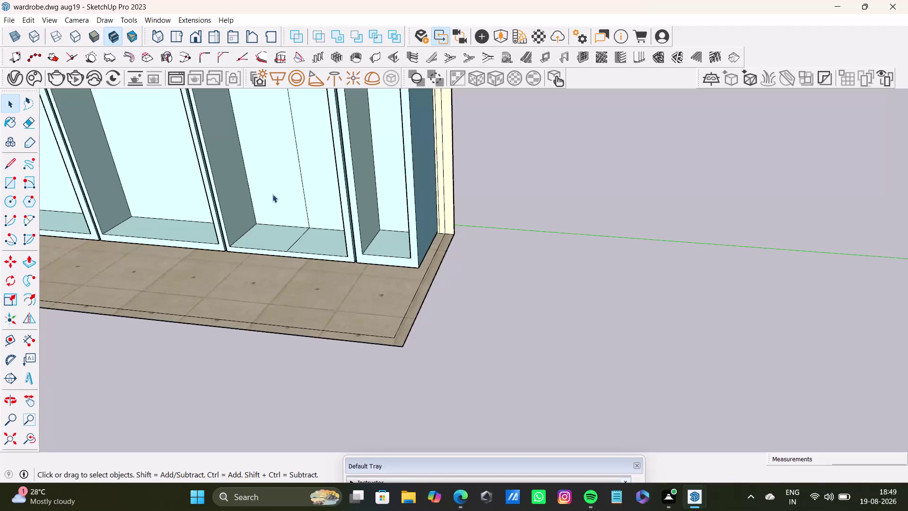
Select and delete the stray vertical edges on the middle compartment's back wall.
click(310, 214)
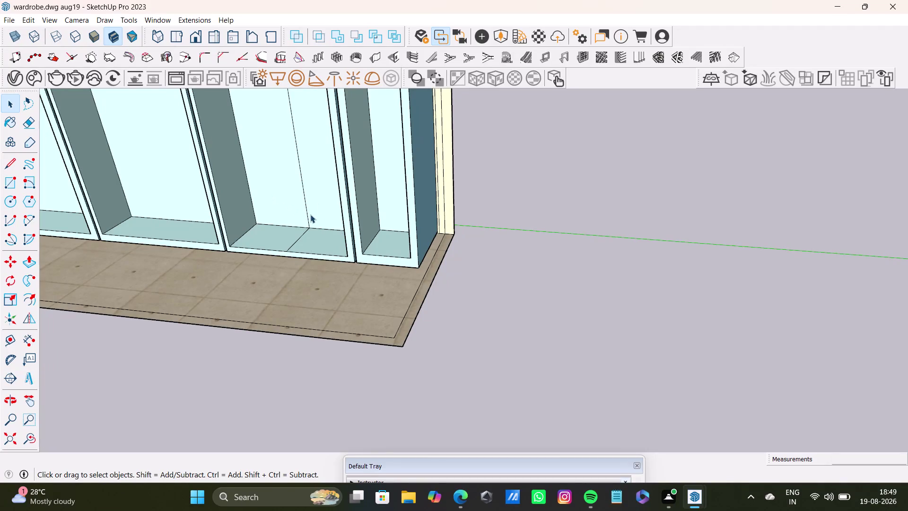
click(308, 217)
click(308, 223)
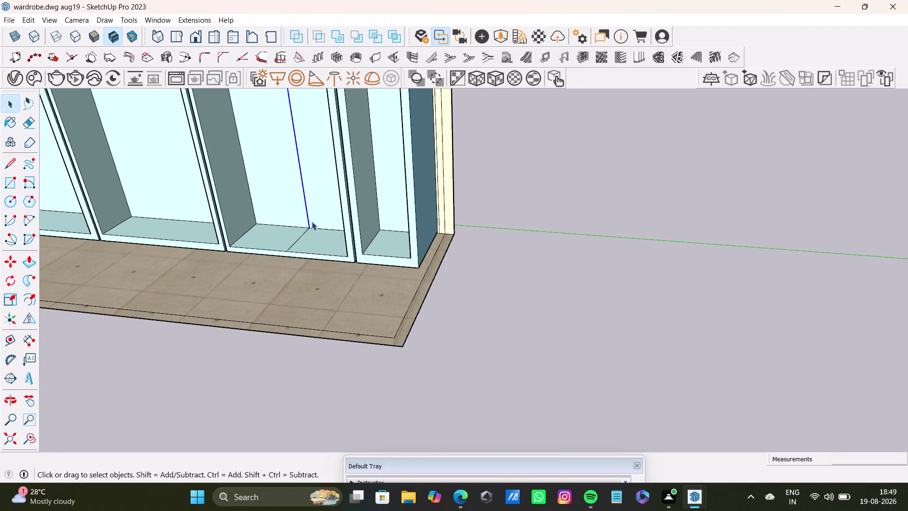
key(Delete)
click(294, 244)
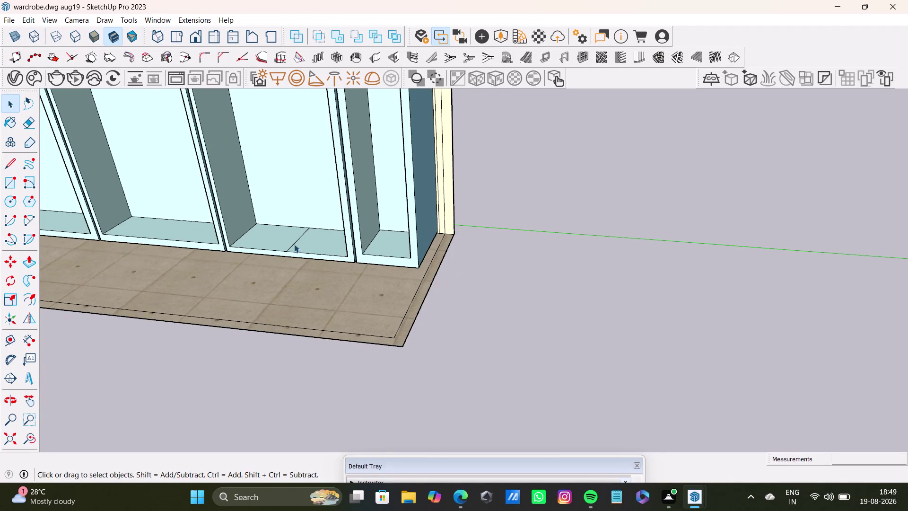
key(Delete)
Orbit up toward the upper compartment's top panels.
scroll(down, 3)
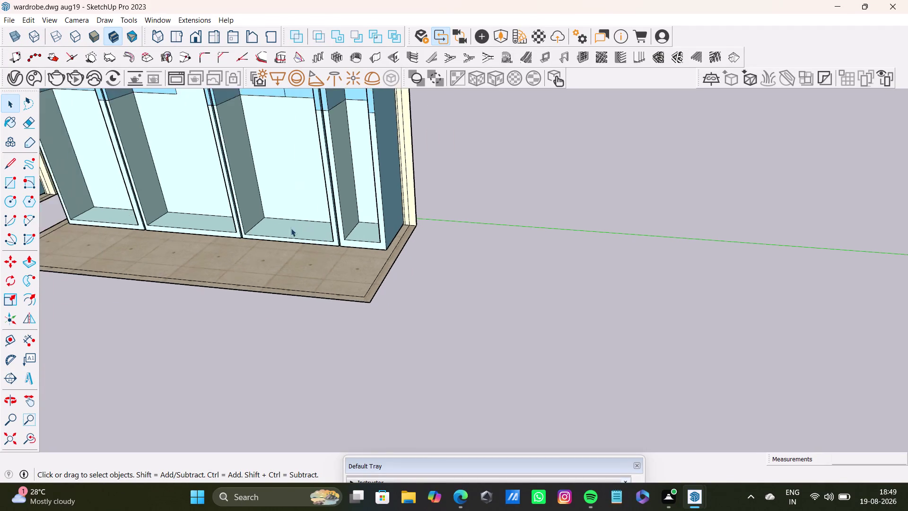
scroll(down, 3)
scroll(up, 3)
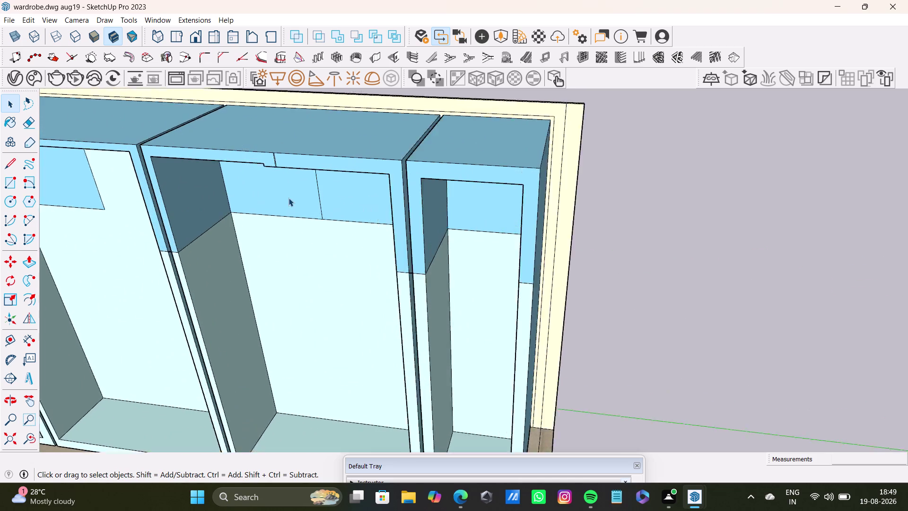
scroll(up, 3)
middle_drag(291, 199, 299, 51)
middle_drag(315, 130, 367, 96)
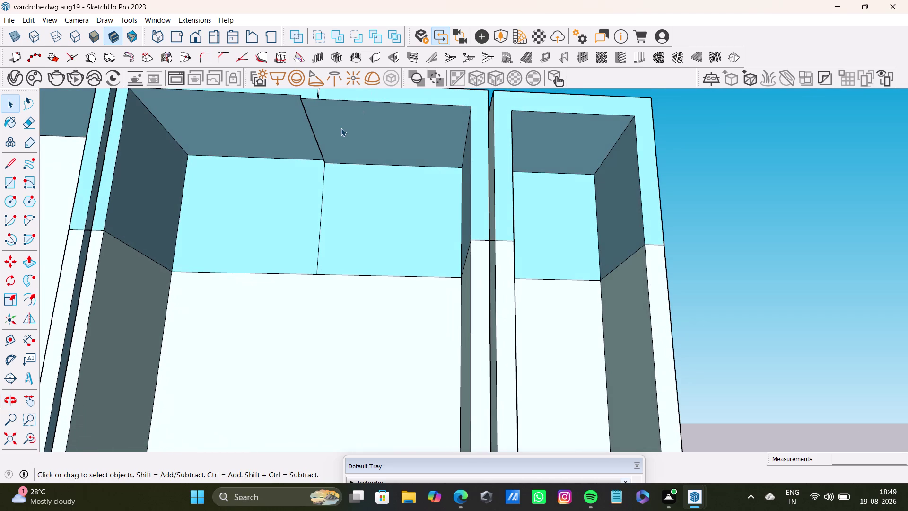
Start pulling the upper compartment's top panel face, then cancel back to selecting.
key(space)
key(c)
key(BackSpace)
key(p)
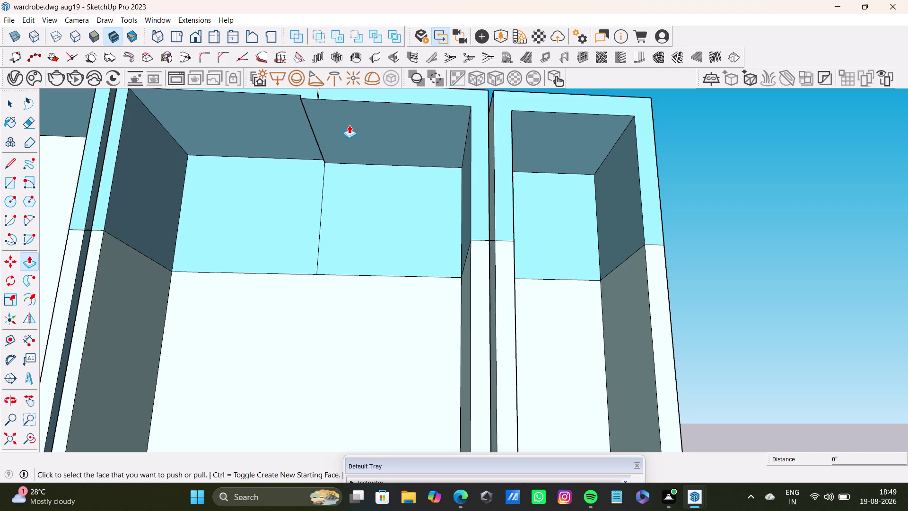
drag(349, 125, 290, 111)
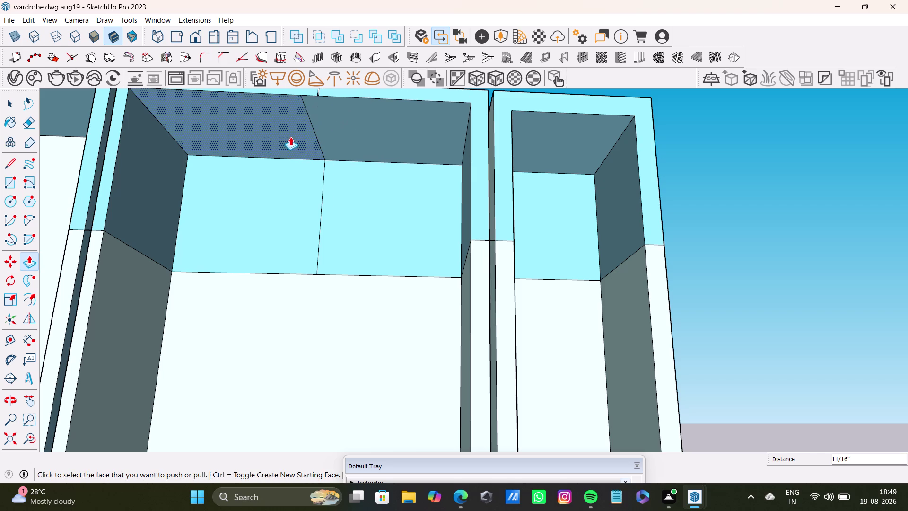
key(space)
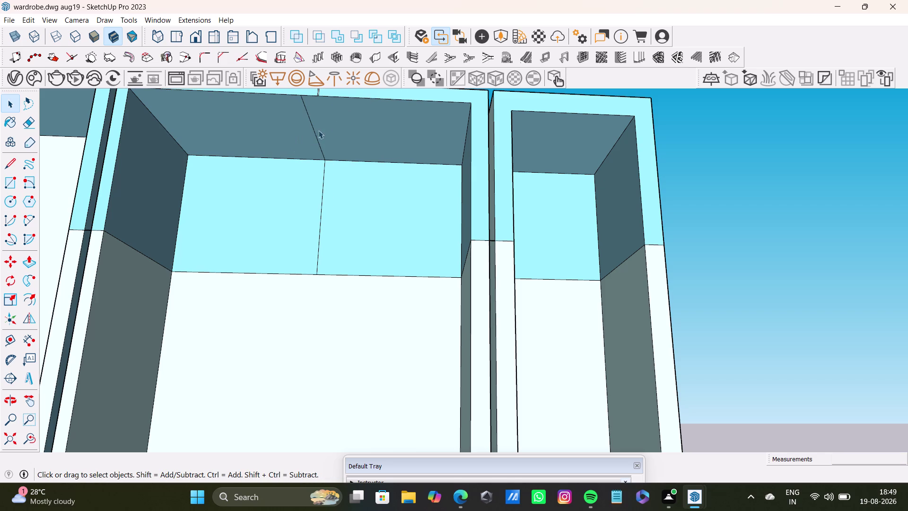
Delete the seam edges splitting the top panel and the back panel.
click(320, 145)
key(Delete)
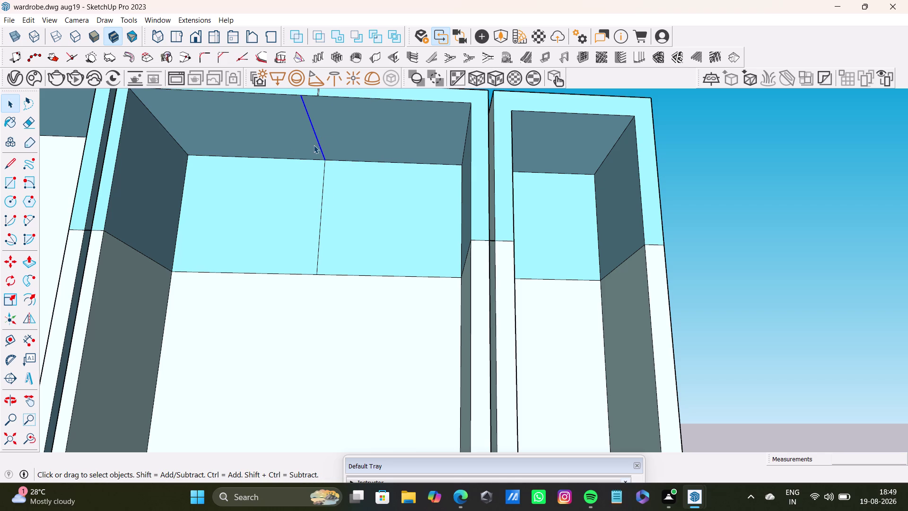
click(320, 254)
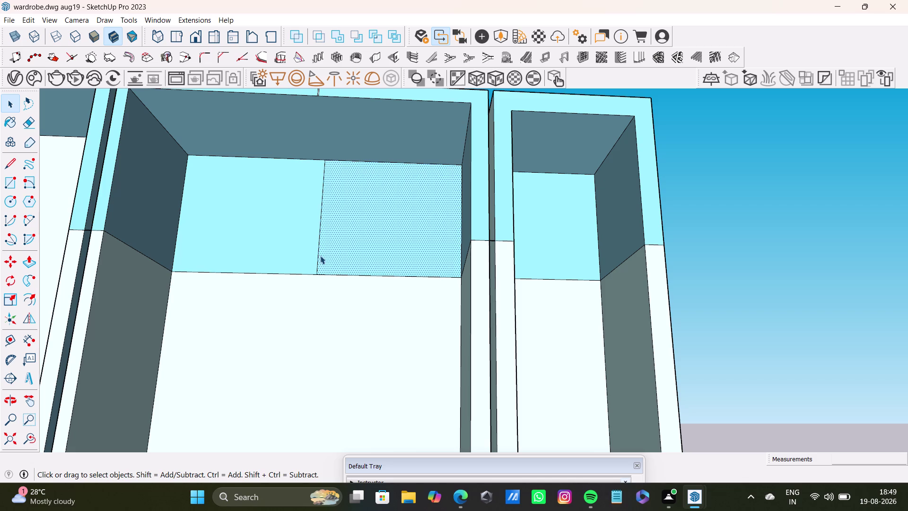
click(319, 257)
key(Delete)
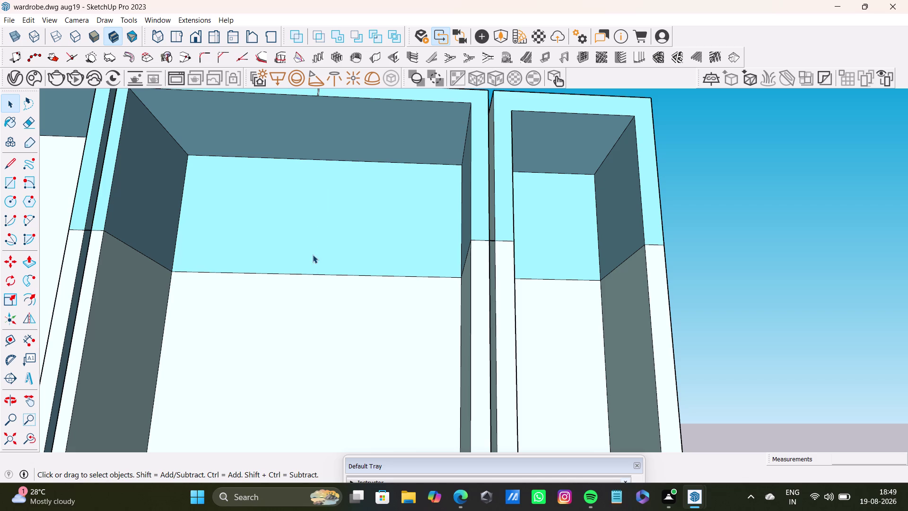
scroll(down, 3)
scroll(up, 3)
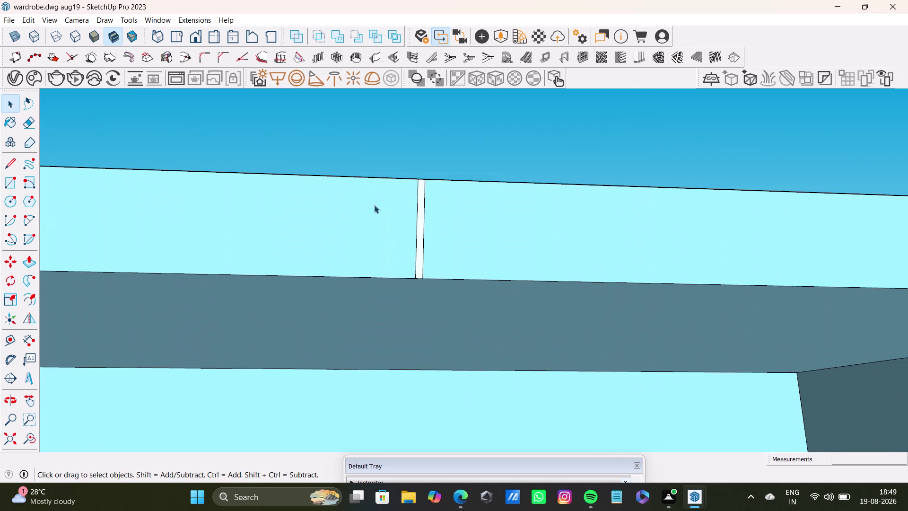
Delete the faces around the narrow gap, then undo that deletion.
drag(382, 172, 512, 314)
key(Delete)
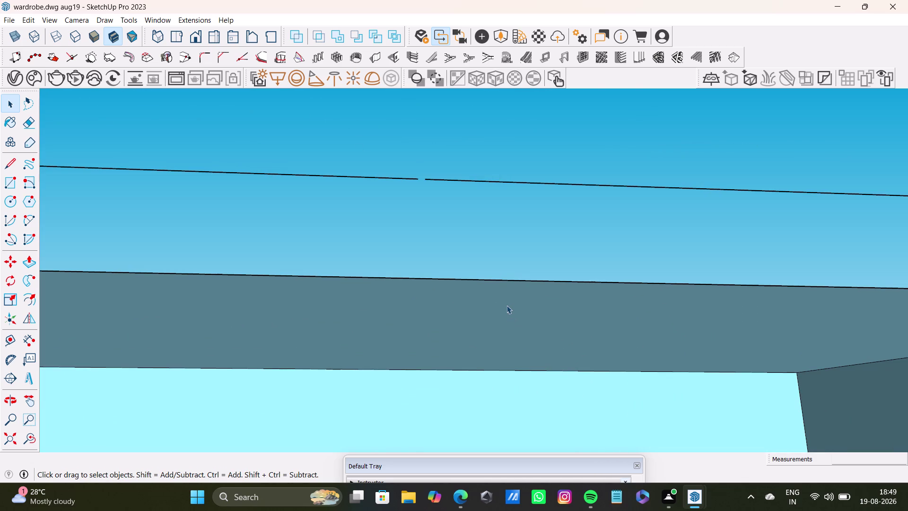
key(ctrl+z)
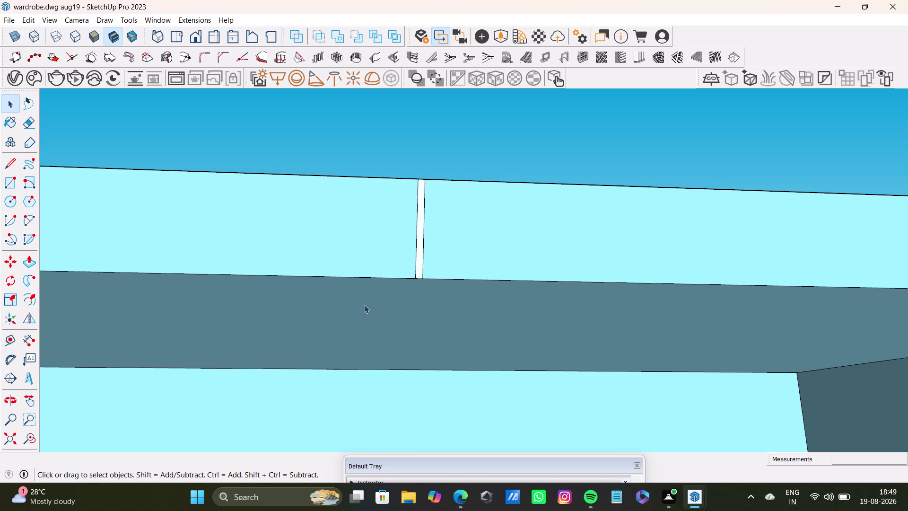
scroll(up, 3)
Delete the face beside the gap and the leftover seam line, leaving one face.
click(411, 251)
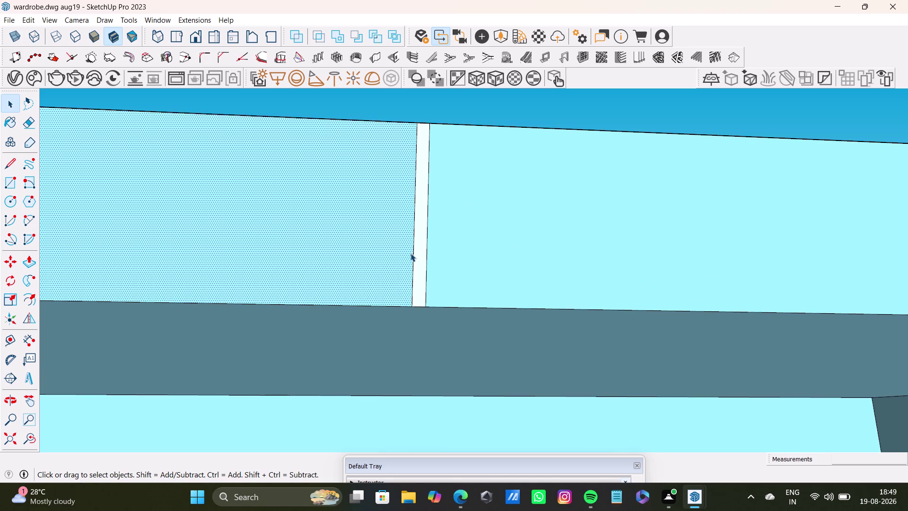
click(411, 255)
click(415, 262)
key(Delete)
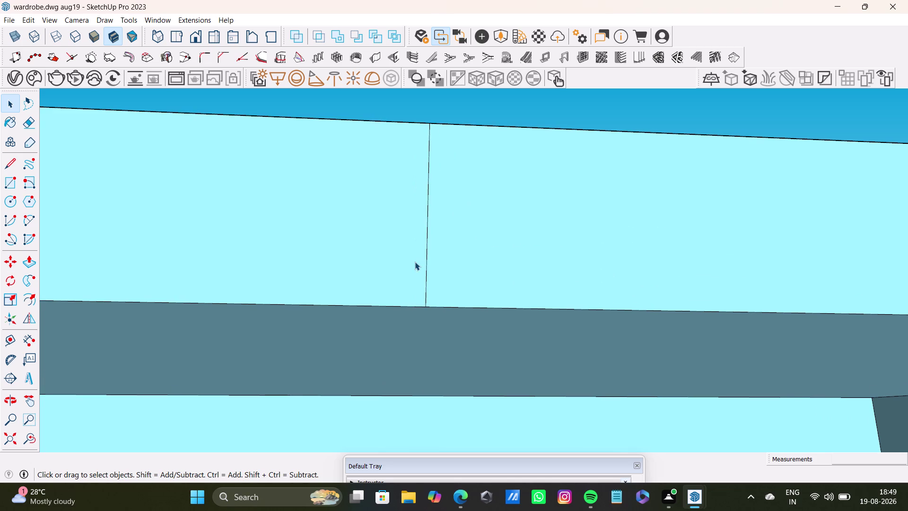
click(426, 292)
key(Delete)
scroll(down, 3)
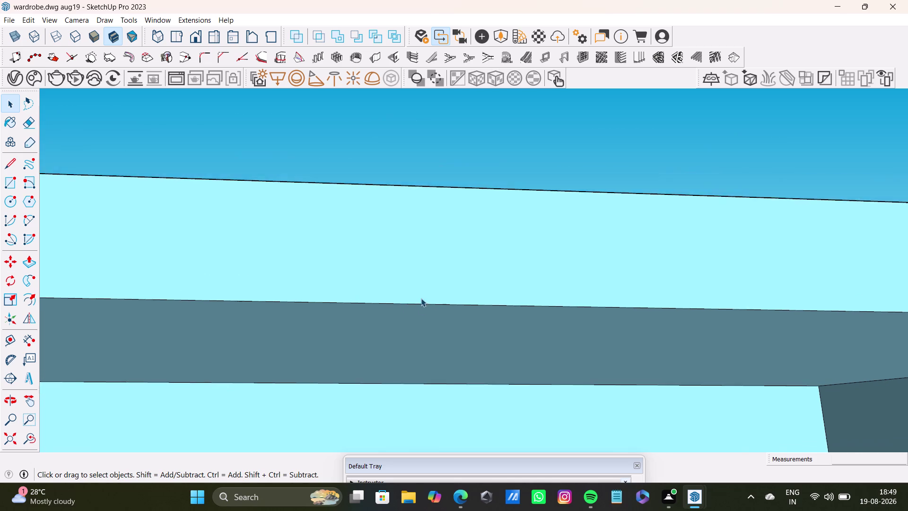
scroll(down, 3)
middle_drag(454, 316, 436, 425)
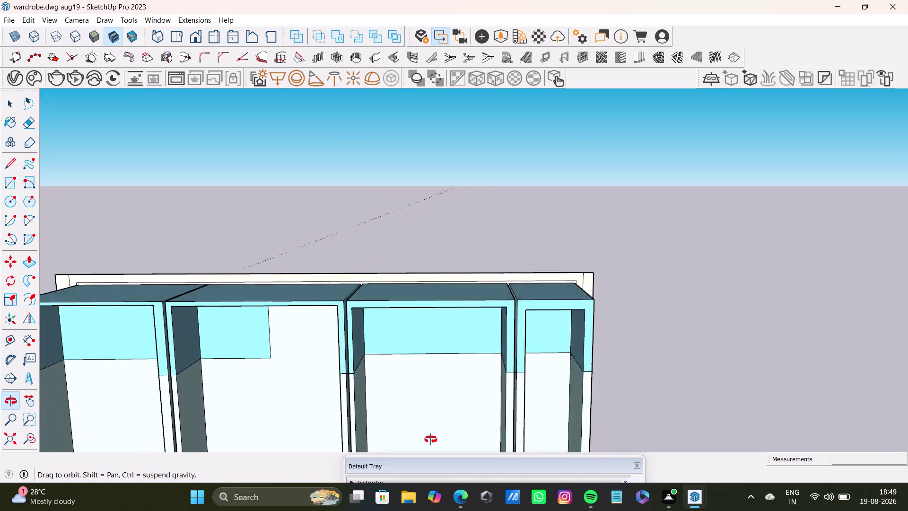
middle_drag(436, 426, 424, 443)
scroll(up, 3)
scroll(up, 3)
scroll(down, 3)
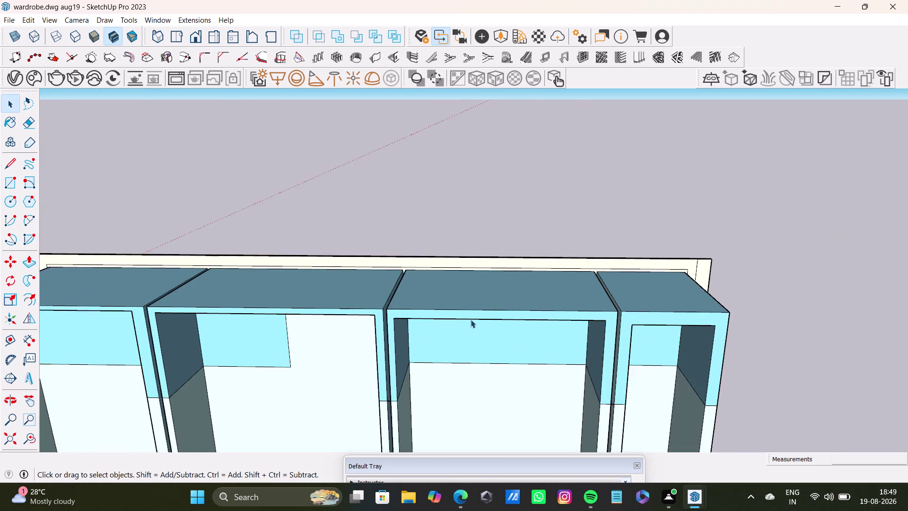
scroll(down, 3)
scroll(up, 3)
middle_drag(449, 358, 308, 303)
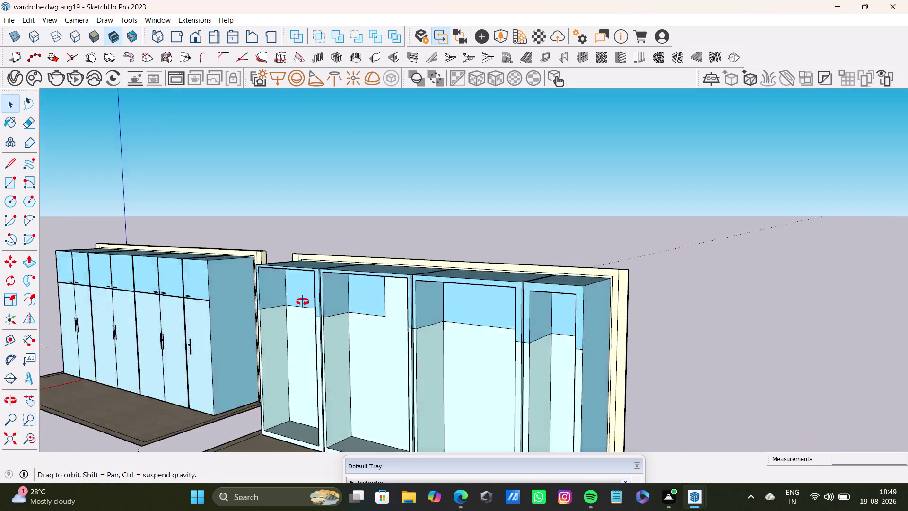
middle_drag(308, 303, 541, 314)
scroll(up, 3)
middle_drag(523, 307, 342, 273)
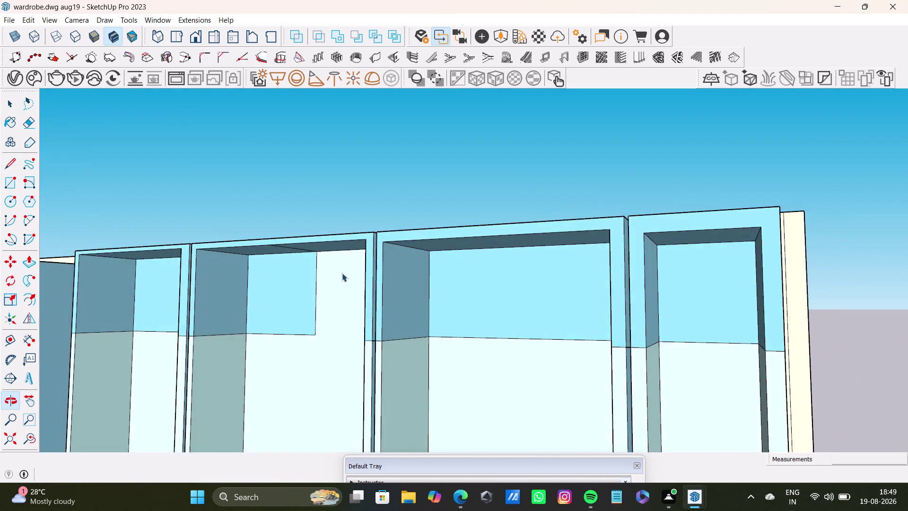
scroll(up, 3)
scroll(down, 3)
middle_drag(351, 321, 461, 332)
scroll(up, 3)
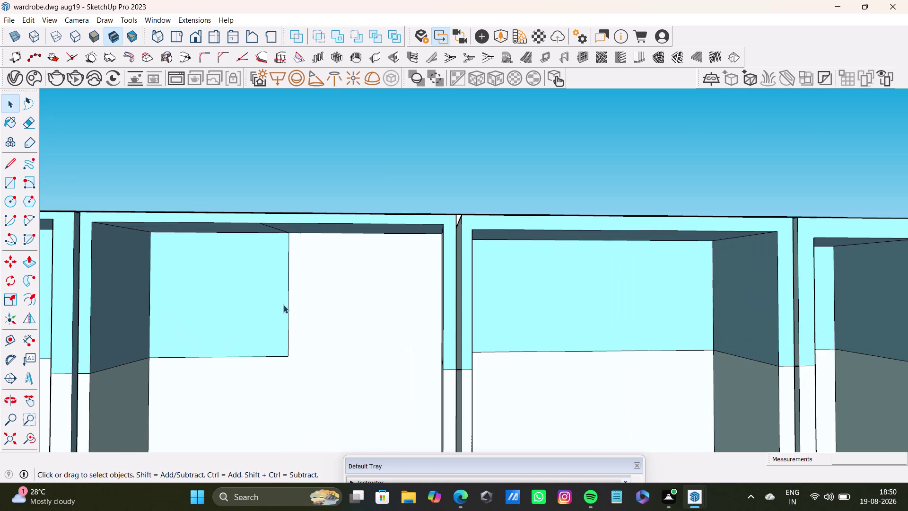
click(290, 310)
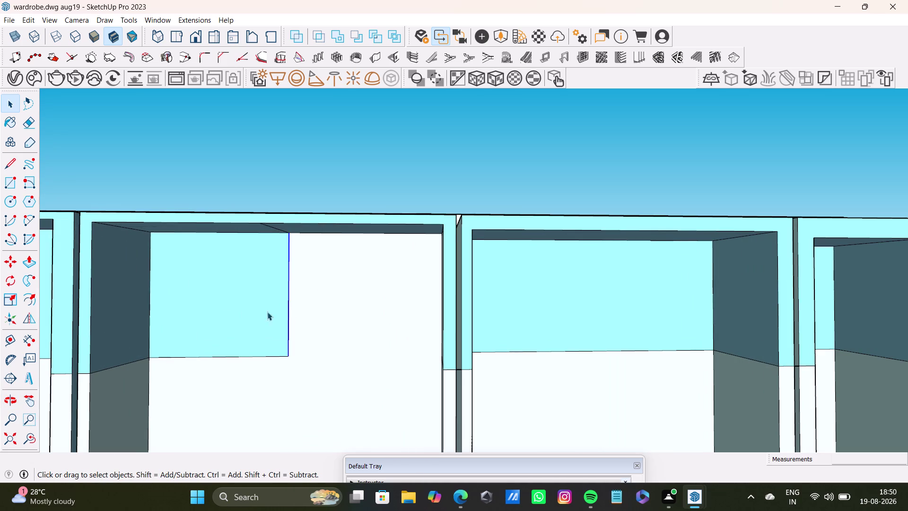
key(m)
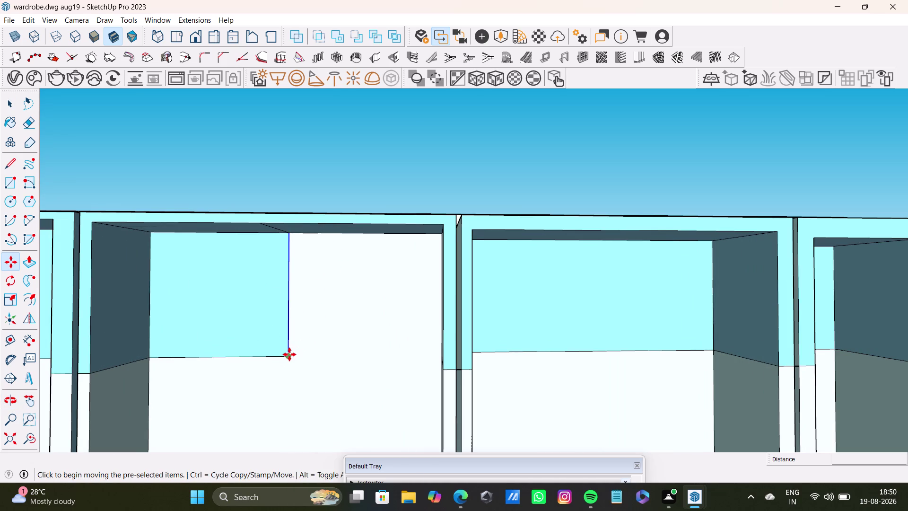
drag(289, 355, 441, 348)
scroll(up, 3)
middle_drag(434, 334, 494, 378)
scroll(up, 3)
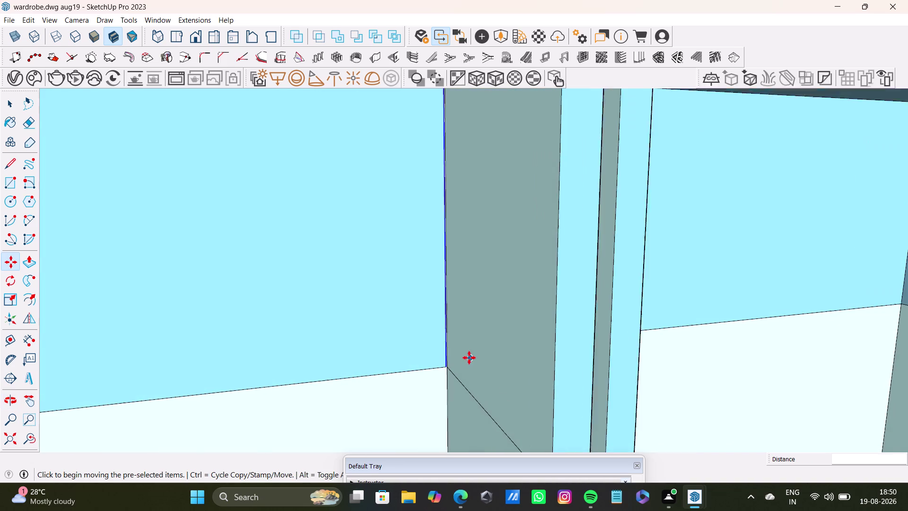
scroll(up, 3)
drag(419, 382, 438, 382)
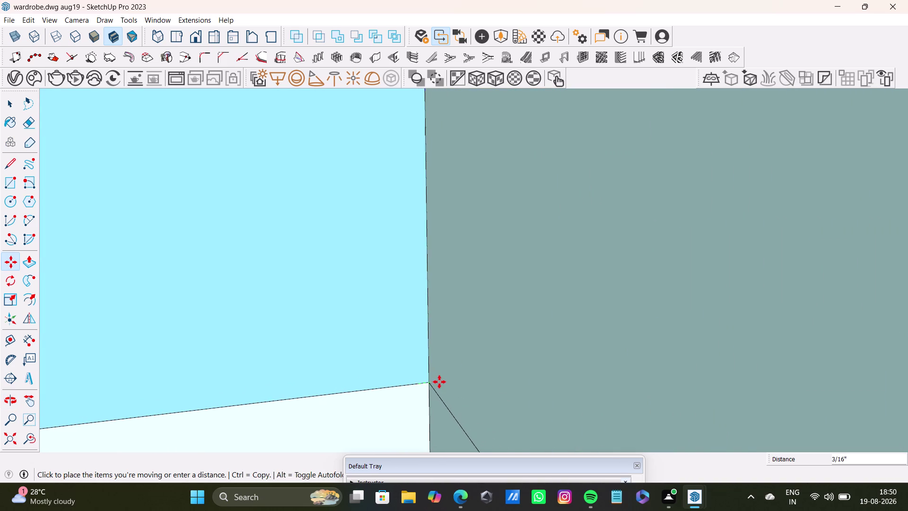
drag(439, 382, 439, 382)
scroll(down, 3)
click(400, 364)
scroll(down, 3)
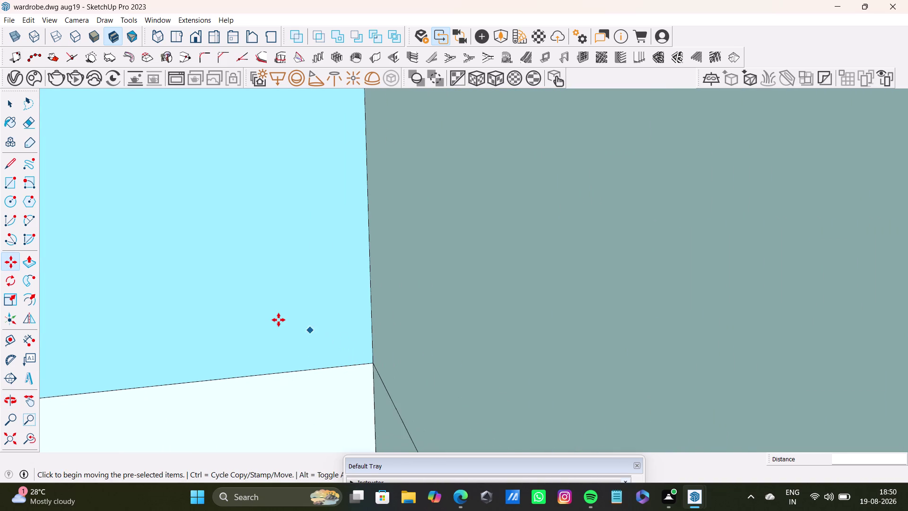
scroll(down, 3)
scroll(up, 3)
scroll(down, 3)
scroll(down, 3)
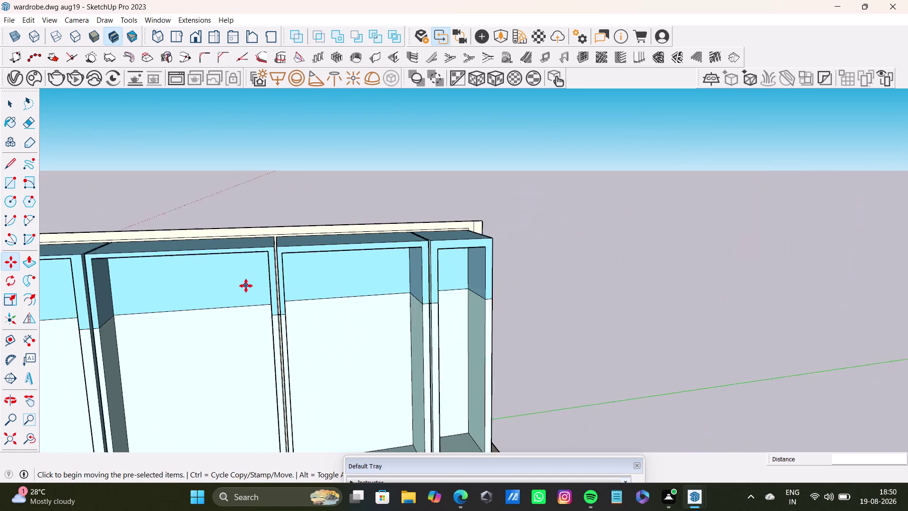
Delete the stray diagonal edge on the first open compartment's top panel.
scroll(down, 3)
middle_drag(256, 285, 3, 242)
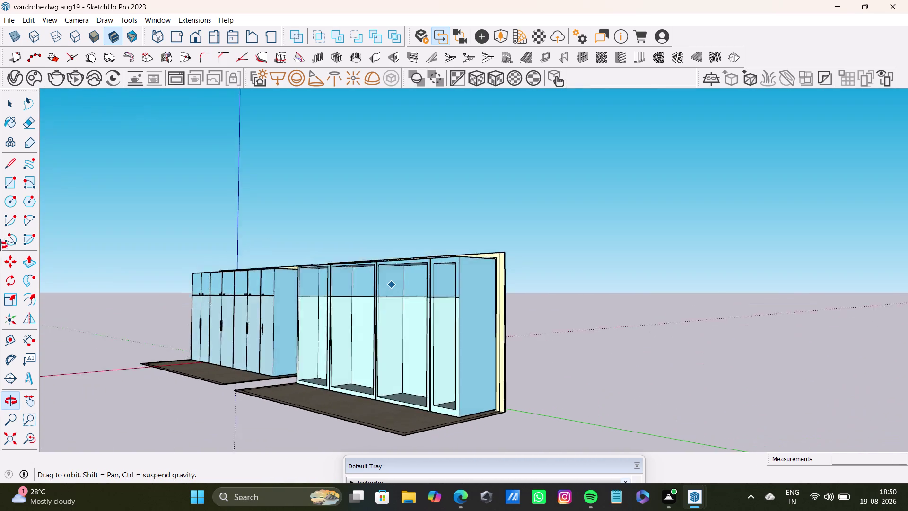
middle_drag(3, 241, 187, 199)
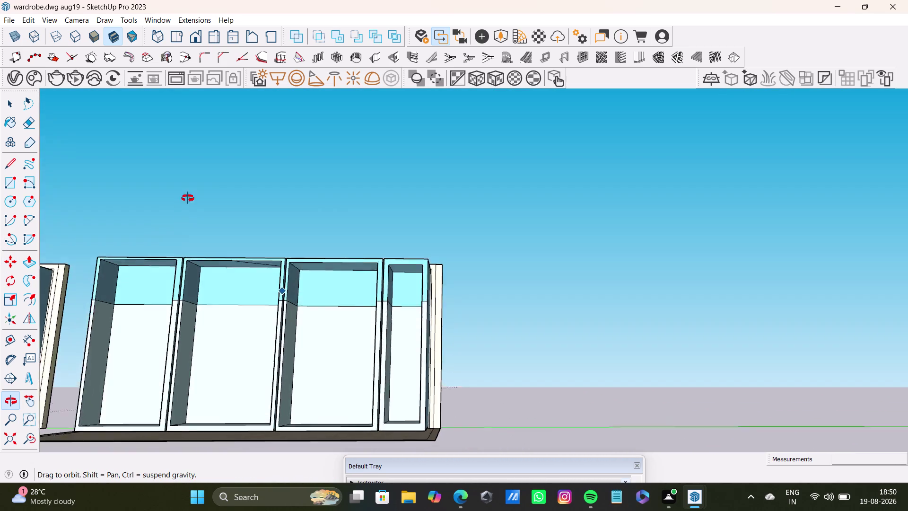
middle_drag(187, 199, 311, 227)
scroll(up, 3)
middle_drag(243, 251, 236, 161)
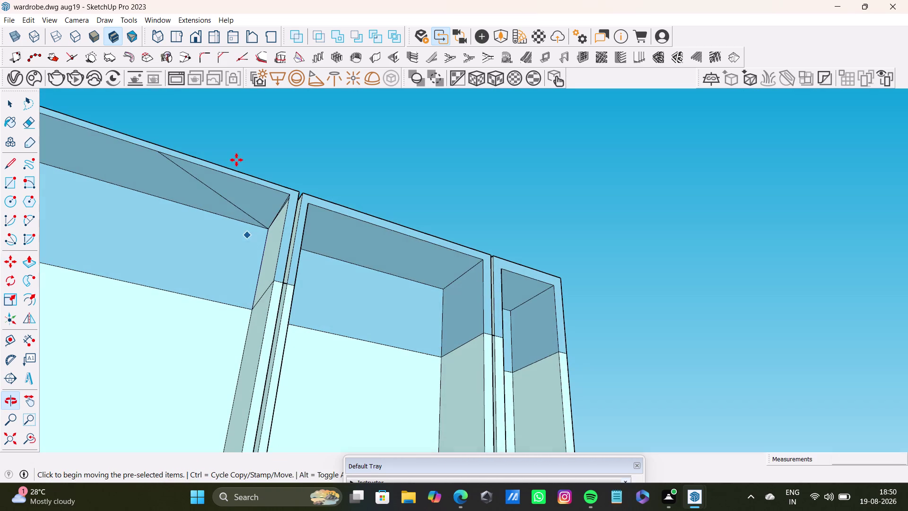
key(space)
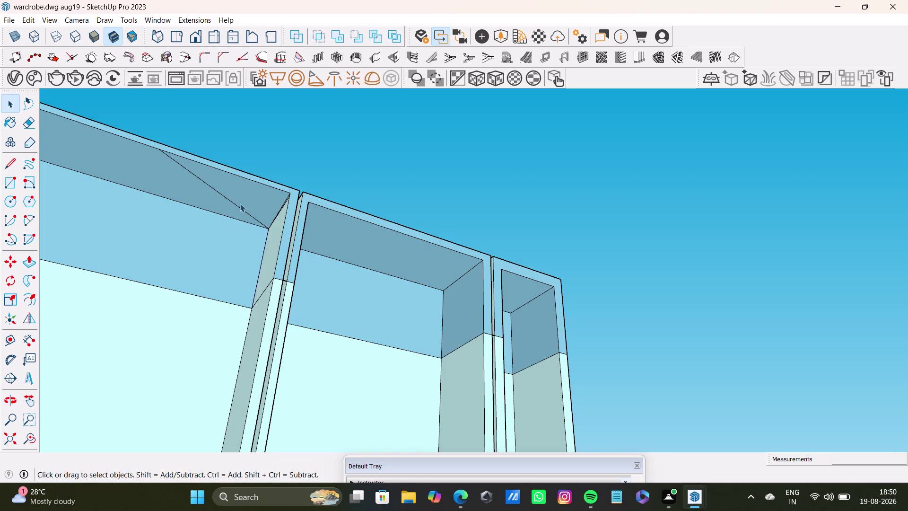
click(242, 213)
key(Delete)
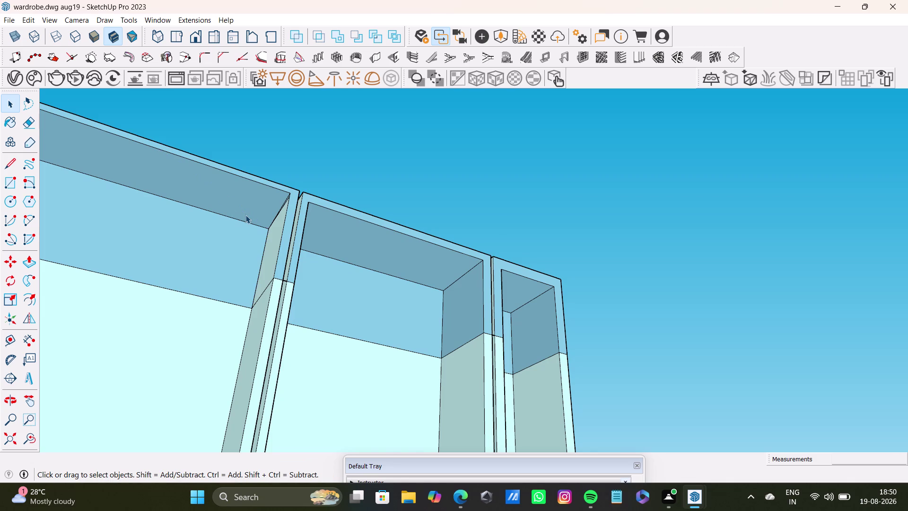
Orbit around the first partition's top corner and back out toward both wardrobes.
scroll(up, 3)
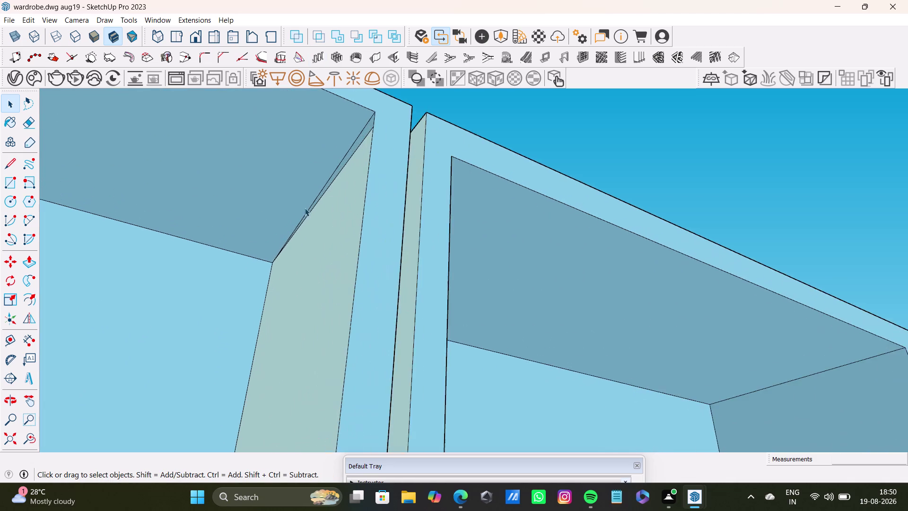
middle_drag(328, 203, 348, 276)
scroll(down, 3)
middle_drag(359, 228, 349, 242)
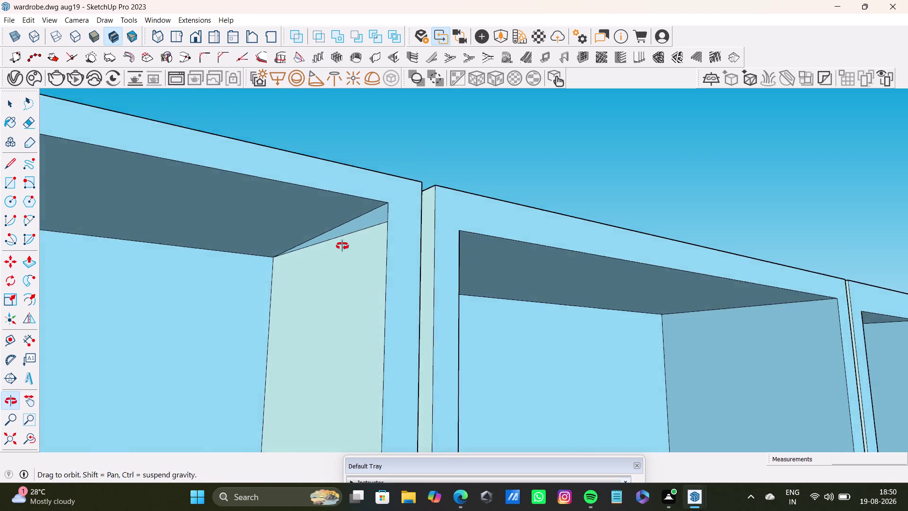
middle_drag(349, 242, 342, 247)
scroll(down, 3)
scroll(up, 3)
scroll(down, 3)
scroll(up, 3)
scroll(down, 3)
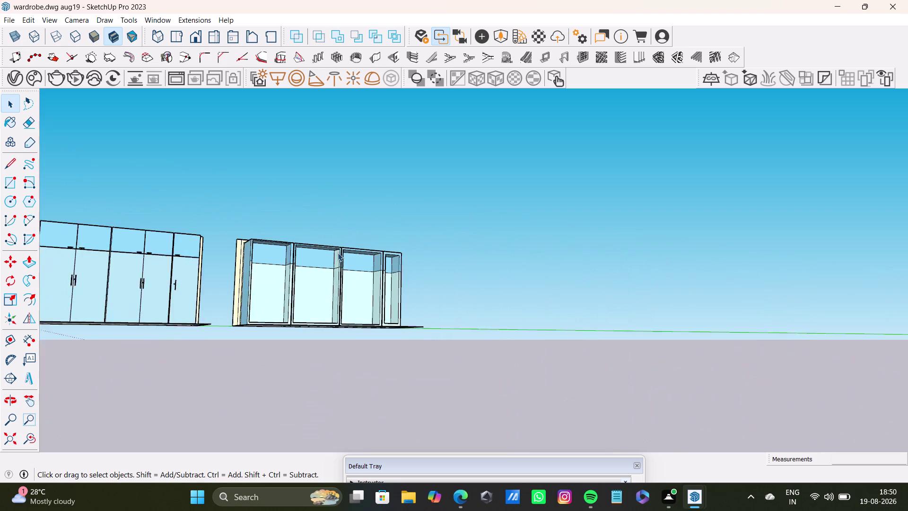
scroll(down, 3)
Orbit above and around the carcass to look under the first partition's top.
middle_drag(329, 269, 288, 381)
scroll(up, 3)
middle_drag(377, 235, 276, 267)
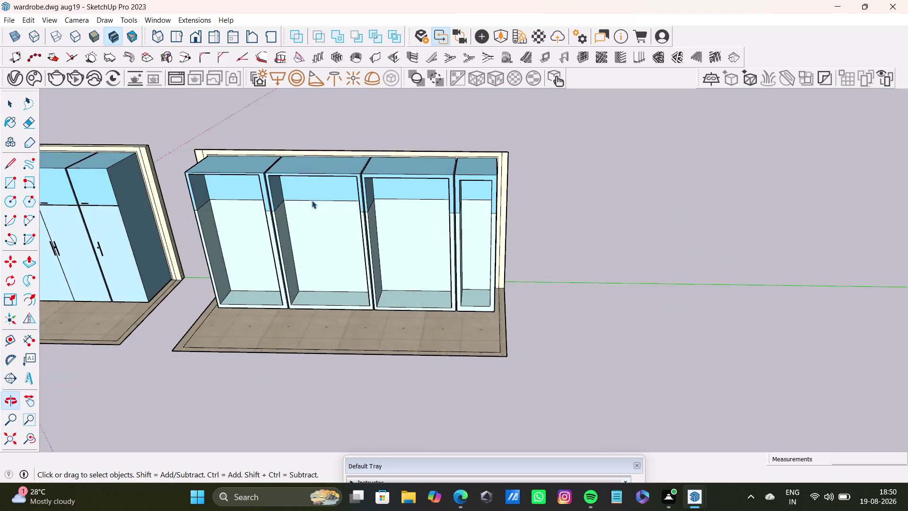
scroll(up, 3)
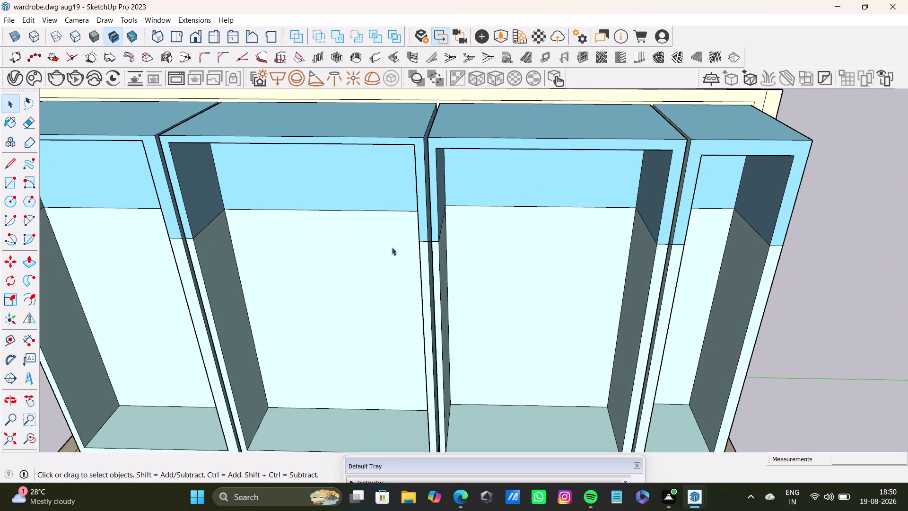
scroll(down, 3)
middle_drag(308, 288, 466, 268)
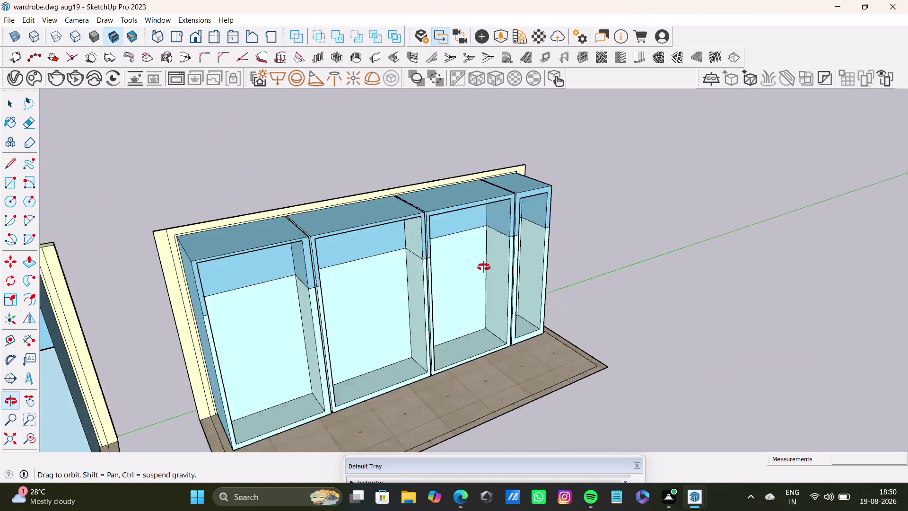
middle_drag(465, 268, 482, 147)
scroll(up, 3)
middle_drag(417, 177, 416, 165)
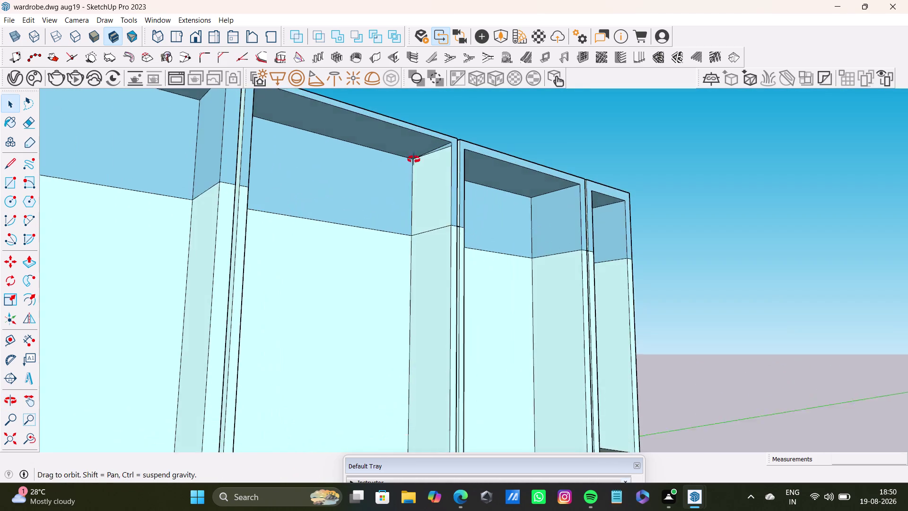
middle_drag(415, 165, 405, 130)
scroll(up, 3)
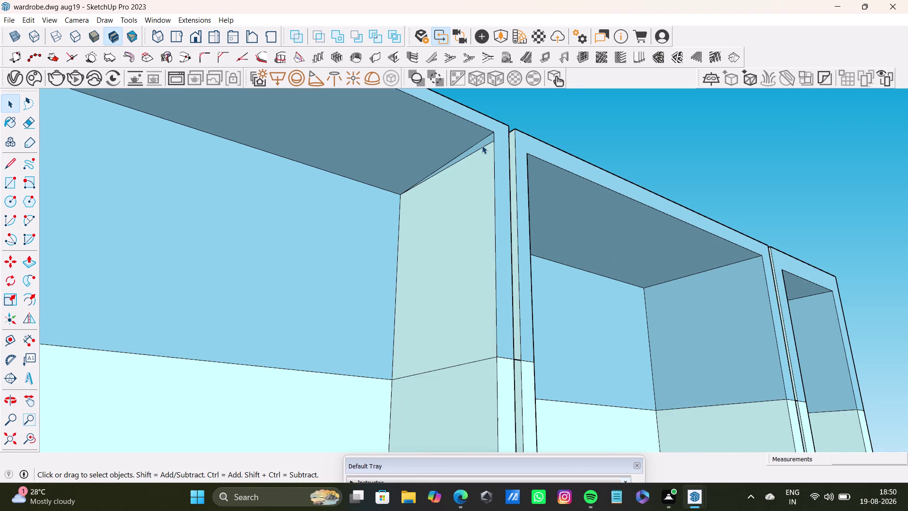
click(482, 145)
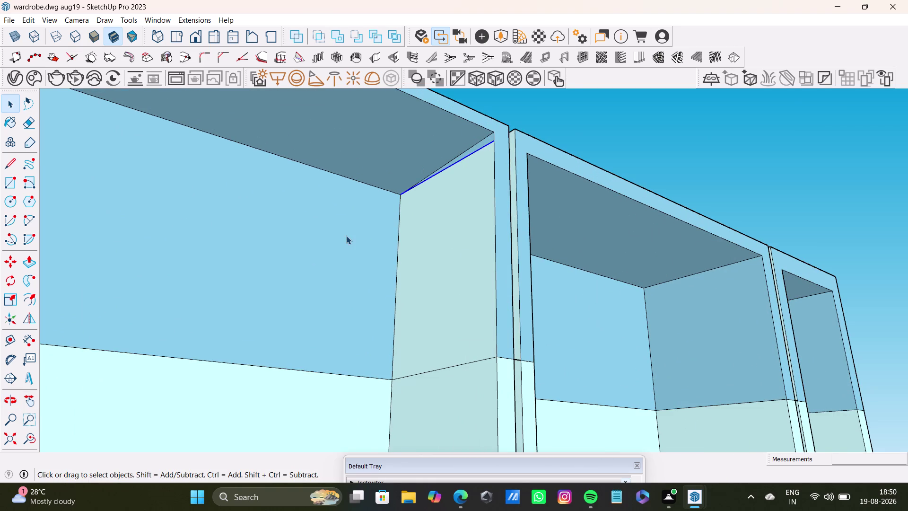
scroll(down, 3)
middle_drag(353, 232, 322, 371)
scroll(down, 3)
scroll(up, 3)
scroll(down, 3)
middle_drag(373, 280, 349, 295)
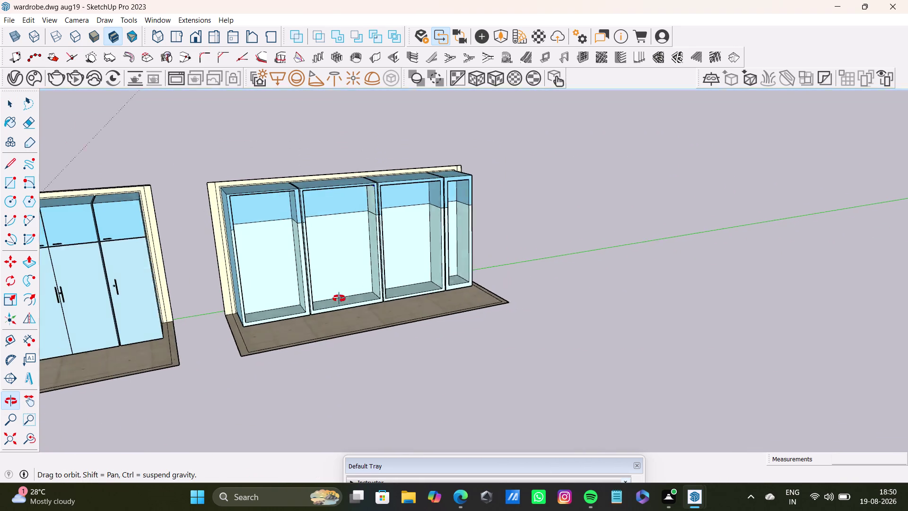
middle_drag(349, 295, 213, 343)
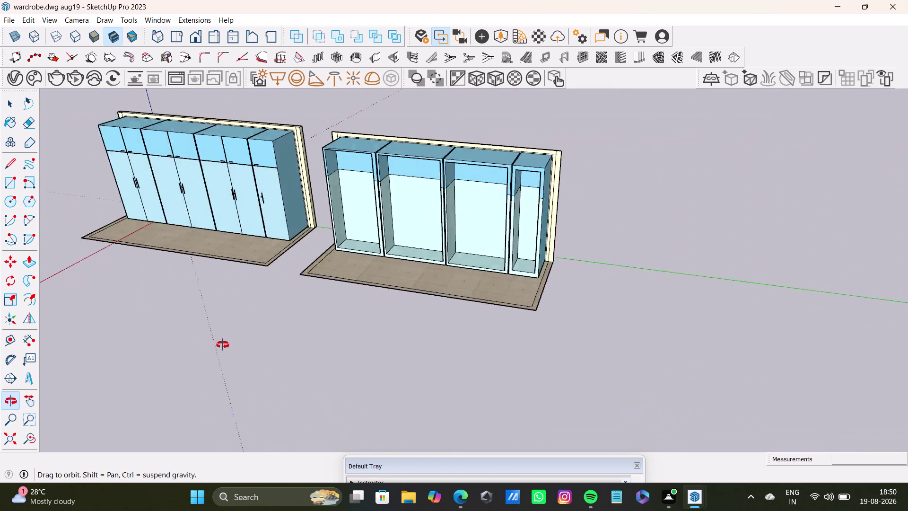
middle_drag(213, 343, 324, 262)
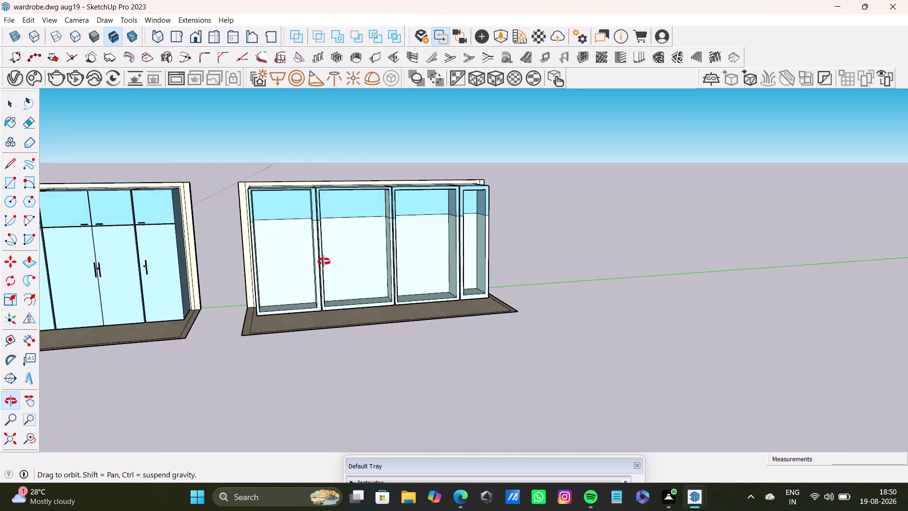
middle_drag(324, 262, 422, 217)
scroll(up, 3)
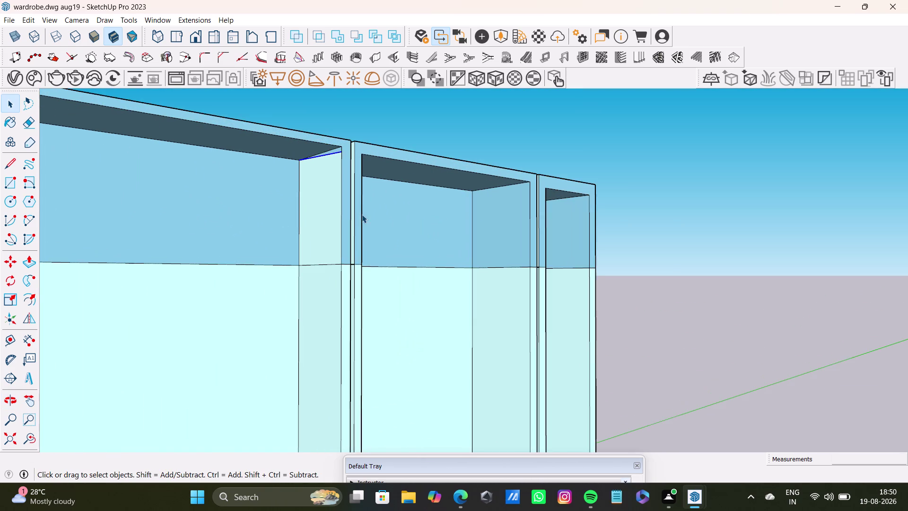
scroll(up, 3)
middle_drag(355, 161, 345, 168)
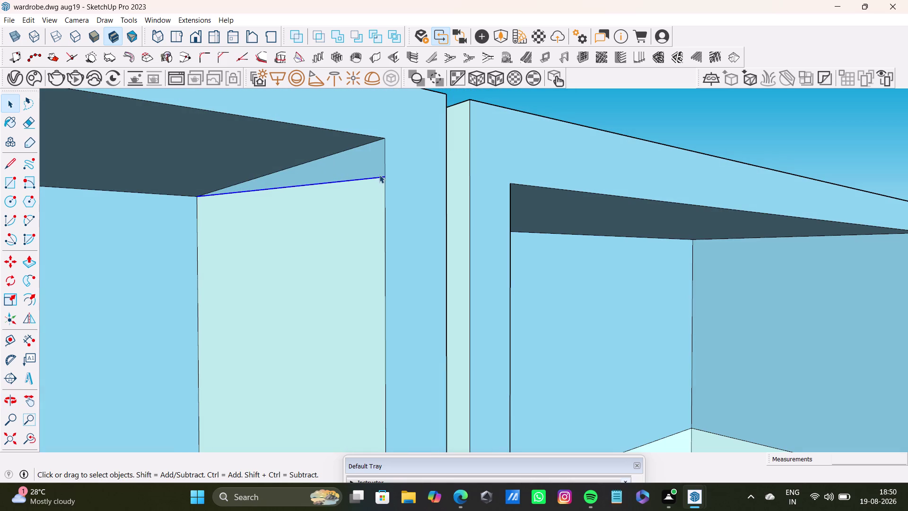
key(m)
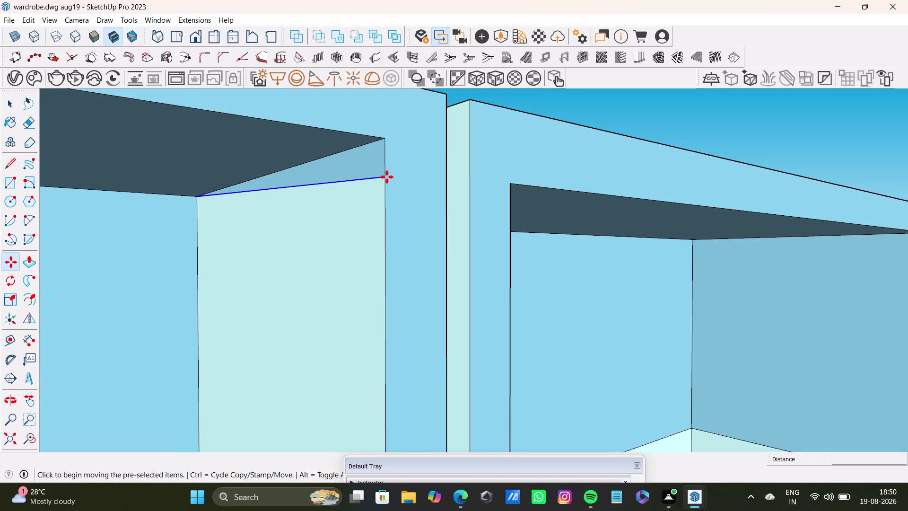
drag(382, 179, 385, 144)
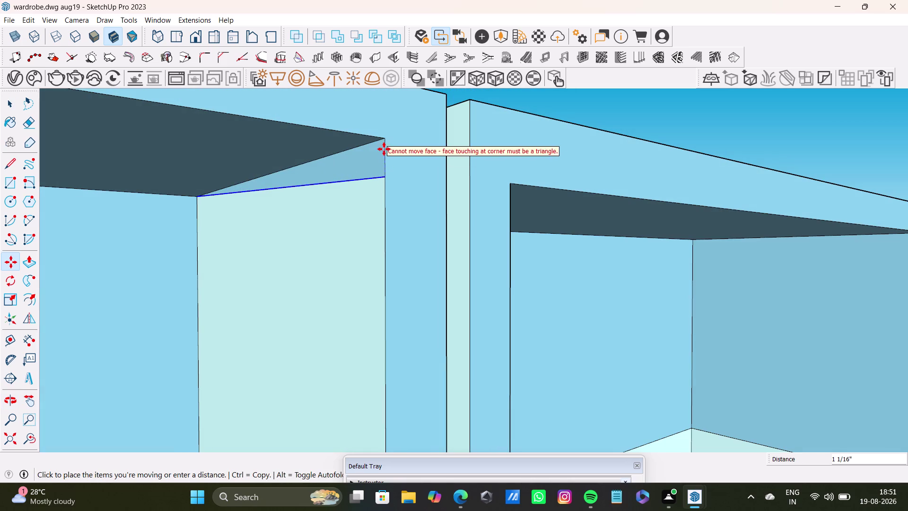
drag(386, 178, 387, 144)
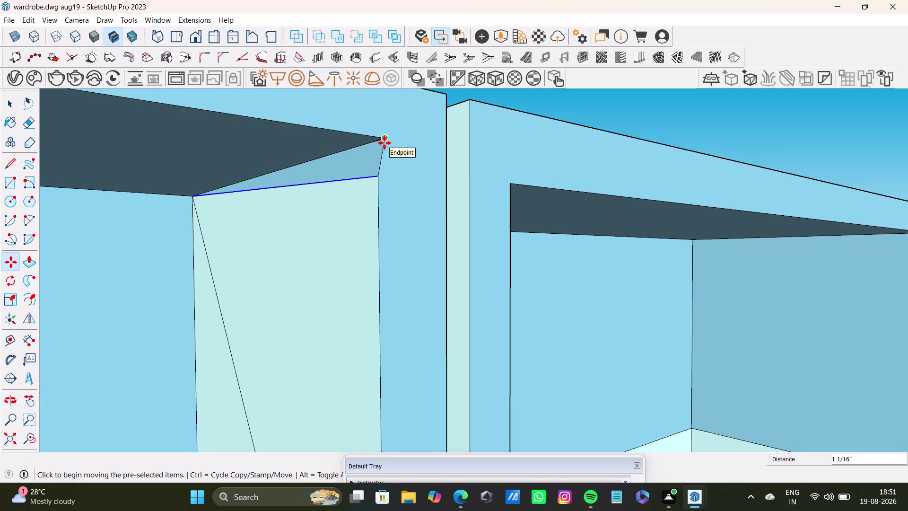
key(space)
key(ctrl+z)
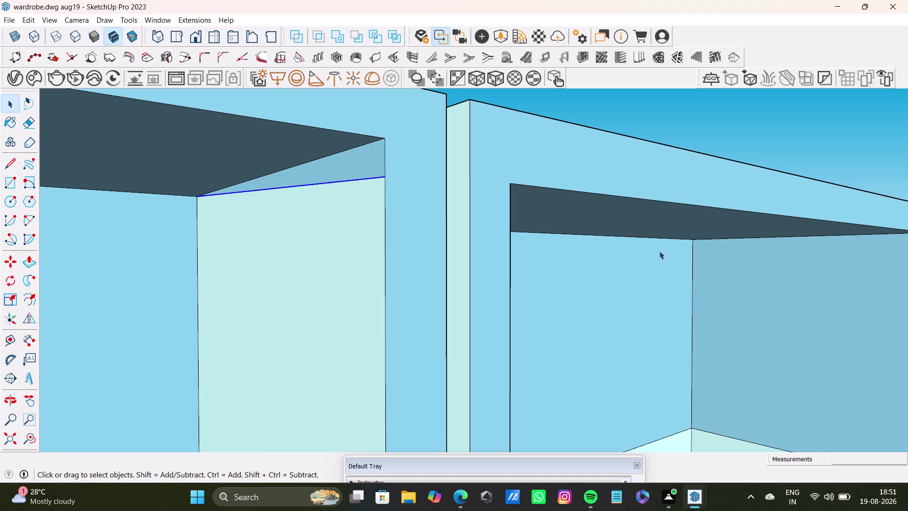
scroll(down, 3)
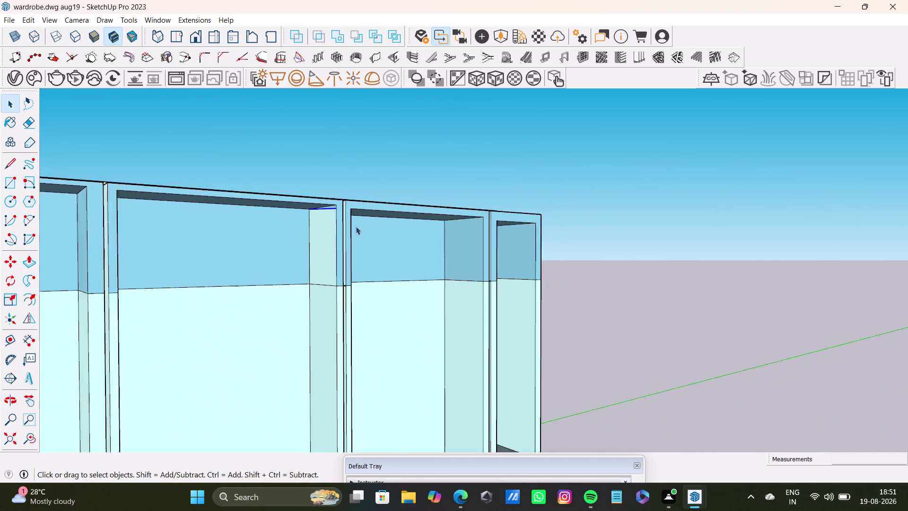
scroll(down, 3)
scroll(down, 3)
middle_drag(314, 217, 279, 285)
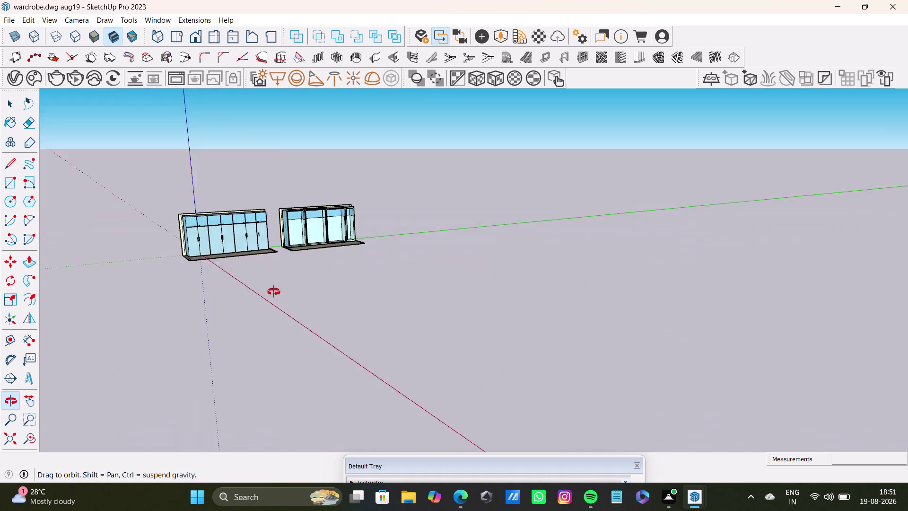
middle_drag(280, 286, 259, 288)
scroll(up, 3)
middle_drag(372, 188, 224, 207)
scroll(up, 3)
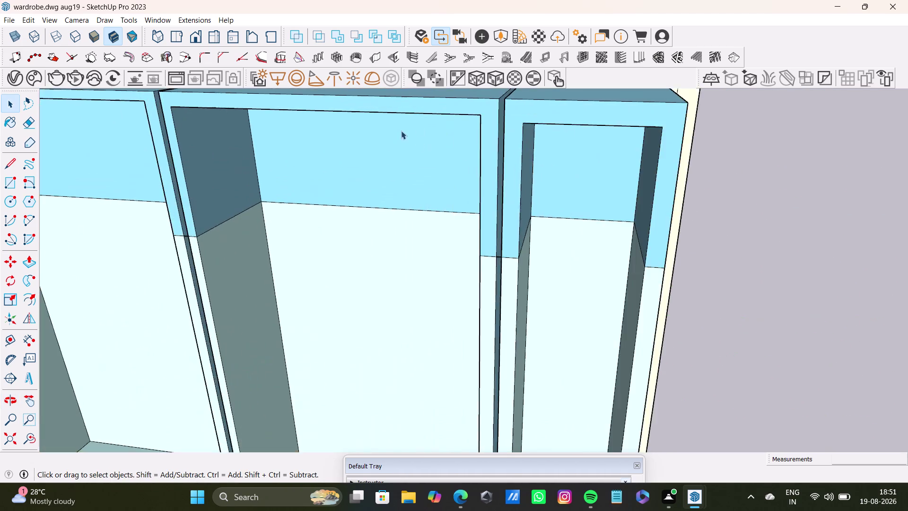
scroll(up, 3)
middle_drag(437, 143, 519, 295)
scroll(up, 3)
middle_drag(544, 206, 392, 150)
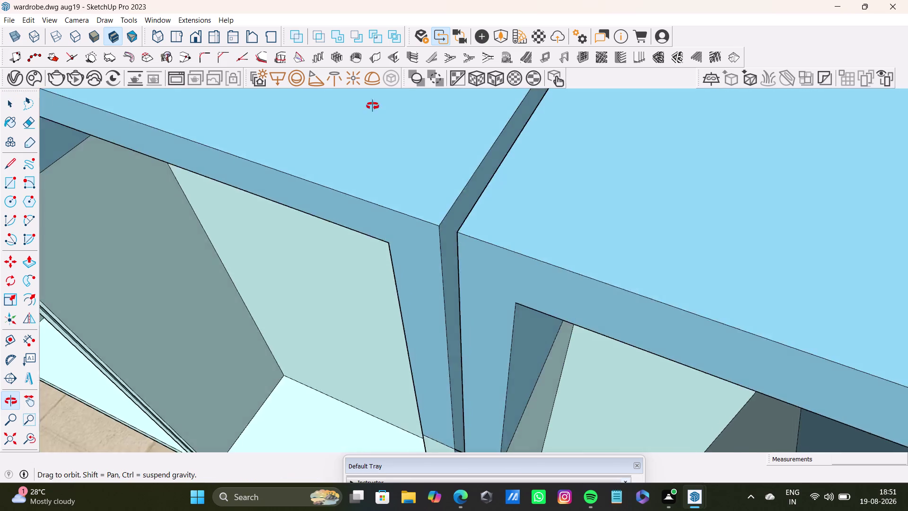
middle_drag(391, 150, 553, 160)
click(627, 149)
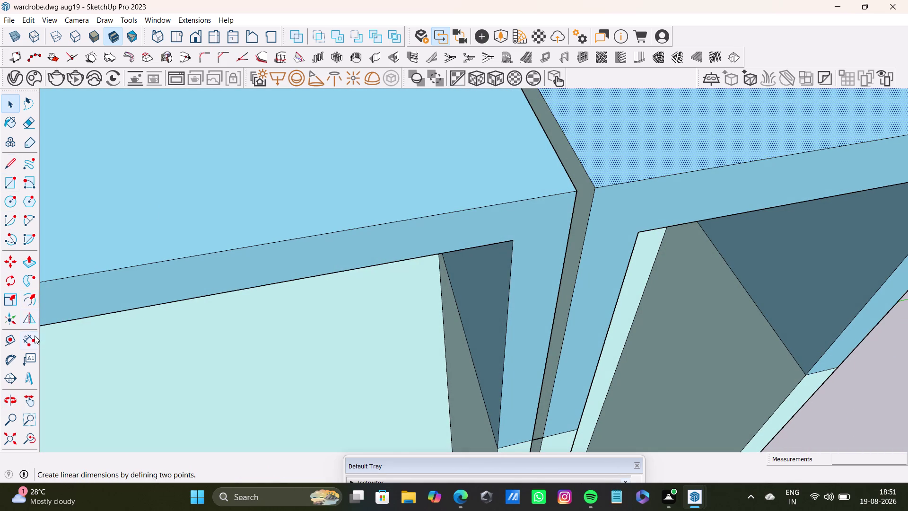
click(14, 127)
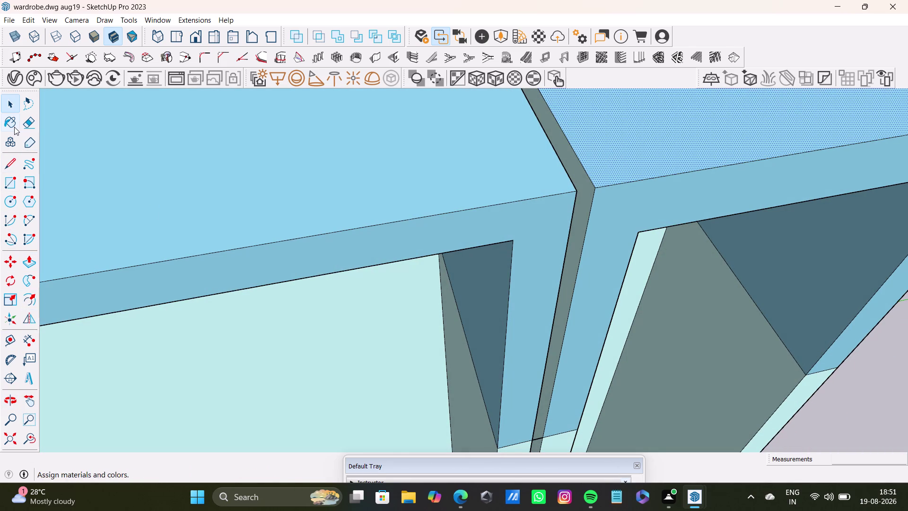
scroll(up, 3)
click(630, 172)
click(596, 194)
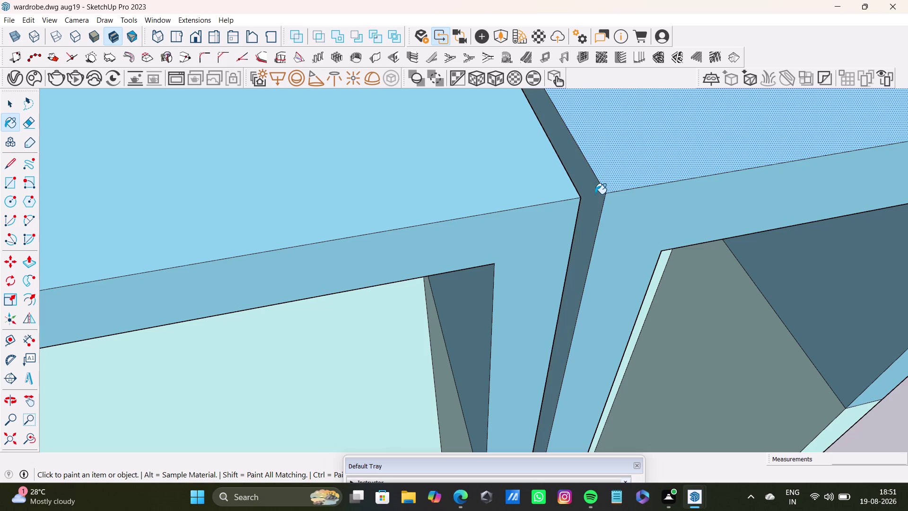
scroll(down, 3)
scroll(up, 3)
scroll(down, 3)
scroll(up, 3)
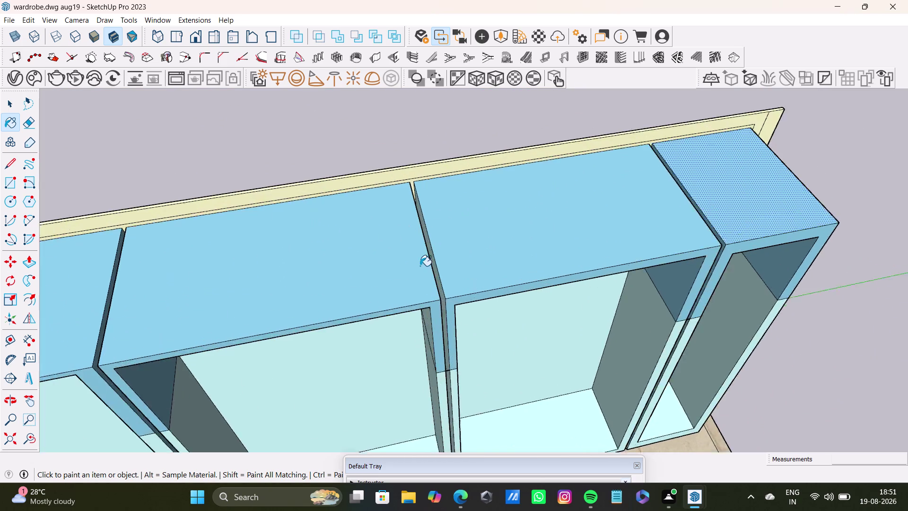
scroll(up, 3)
click(450, 269)
scroll(down, 3)
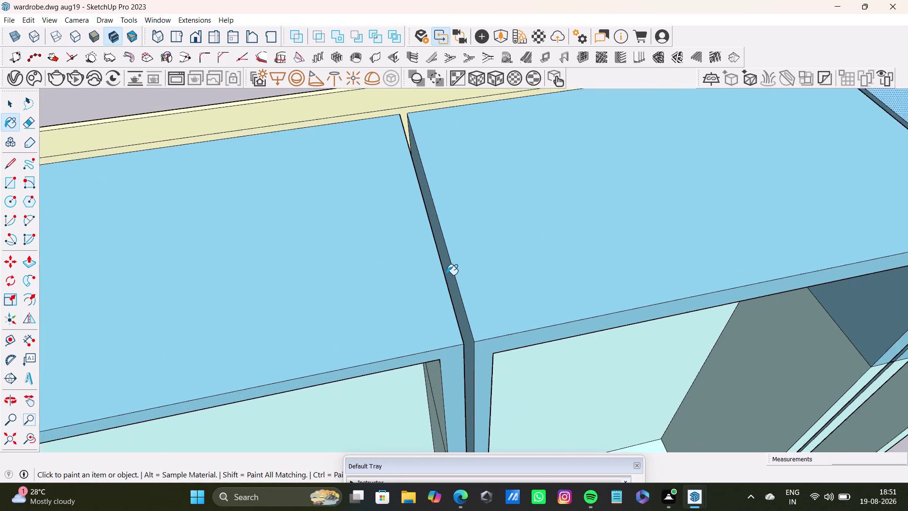
scroll(down, 3)
scroll(up, 3)
scroll(down, 3)
scroll(up, 3)
middle_drag(331, 284, 374, 268)
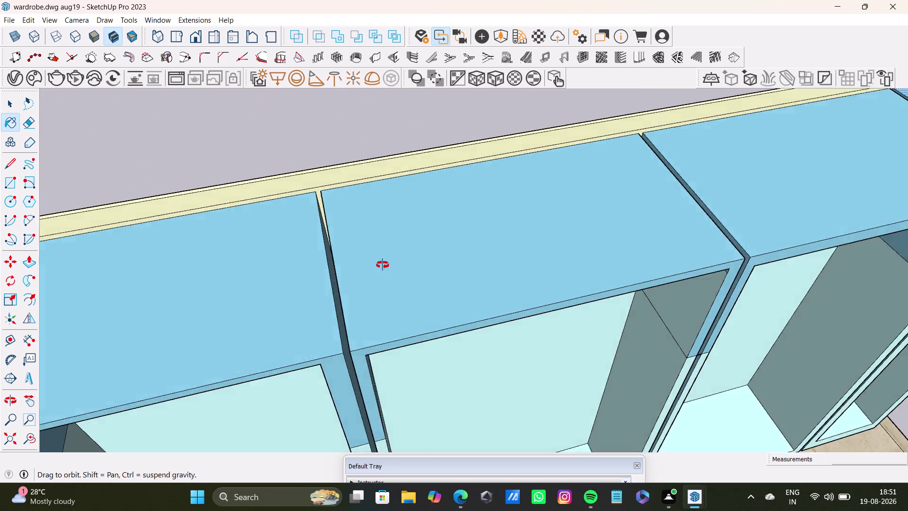
middle_drag(375, 268, 423, 247)
scroll(up, 3)
click(365, 319)
scroll(down, 3)
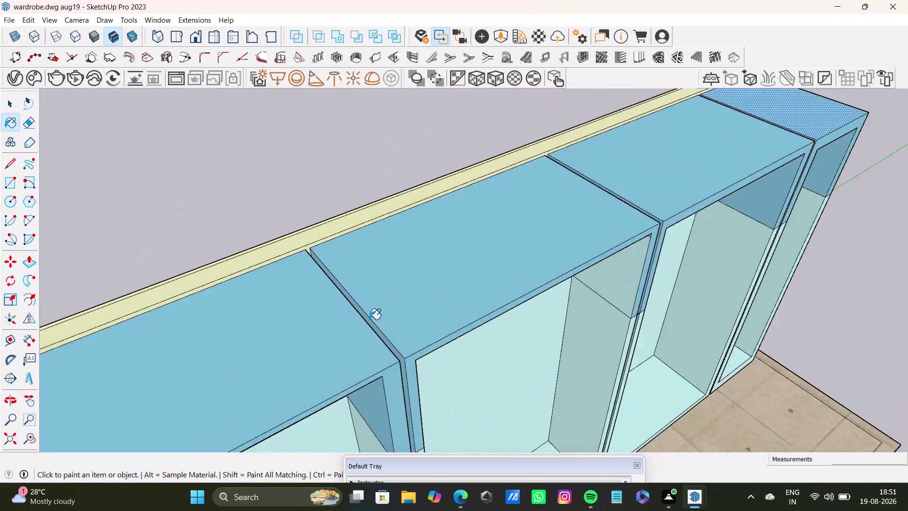
scroll(down, 3)
scroll(up, 3)
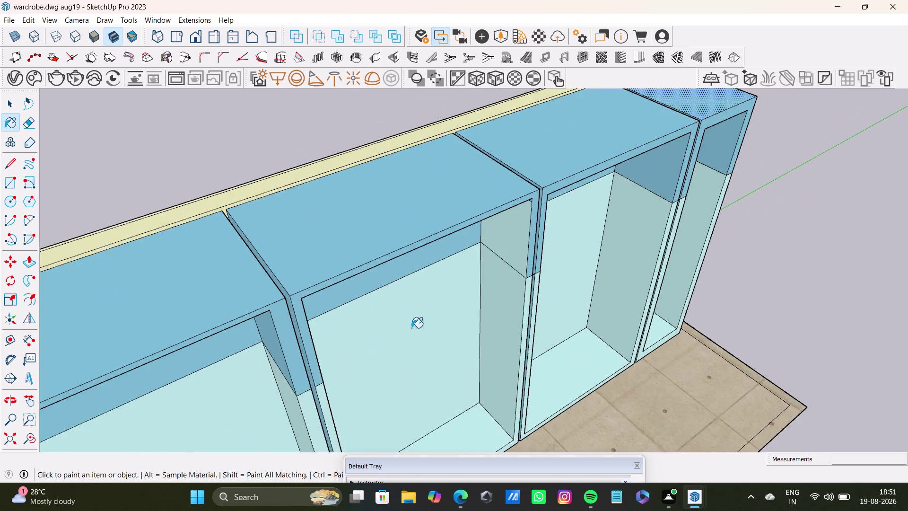
middle_drag(467, 317, 422, 157)
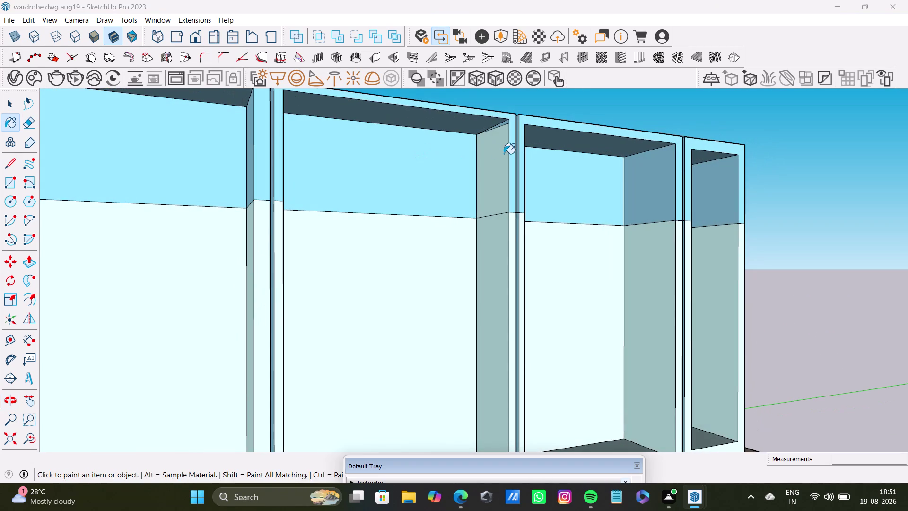
click(504, 153)
scroll(up, 3)
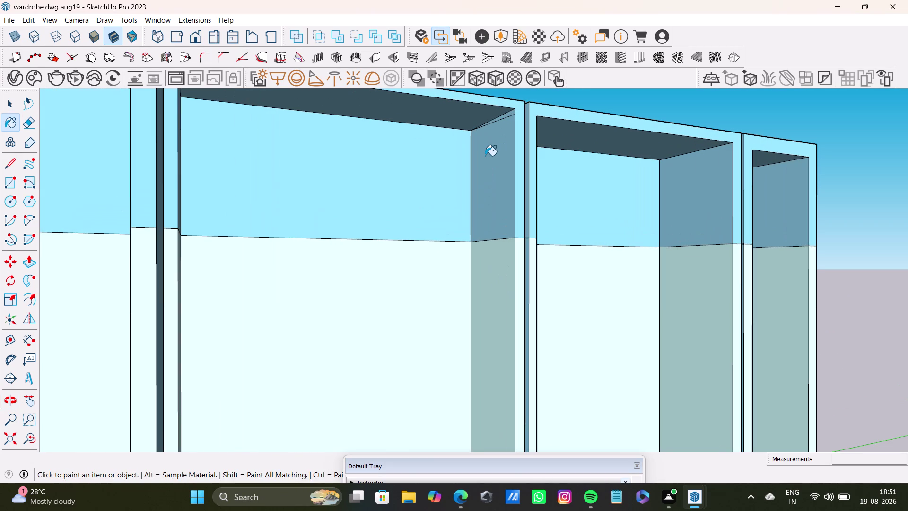
key(space)
scroll(down, 3)
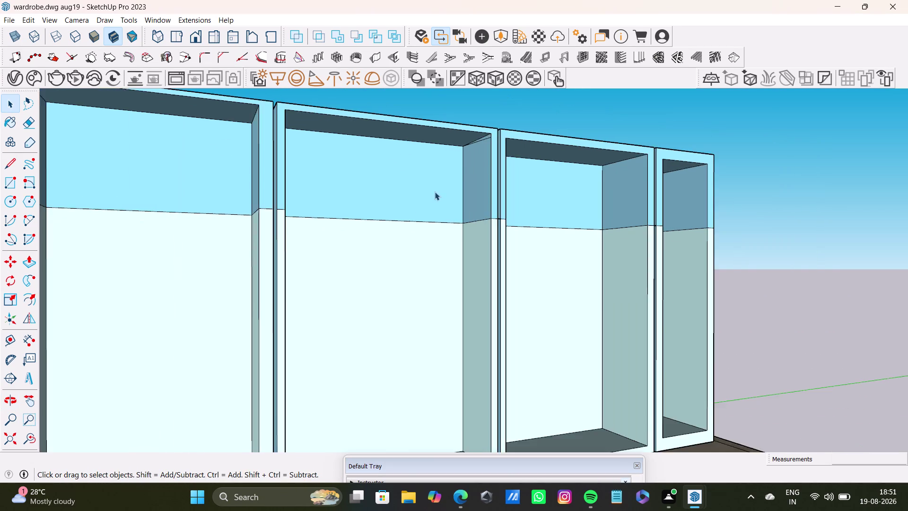
scroll(down, 3)
scroll(up, 3)
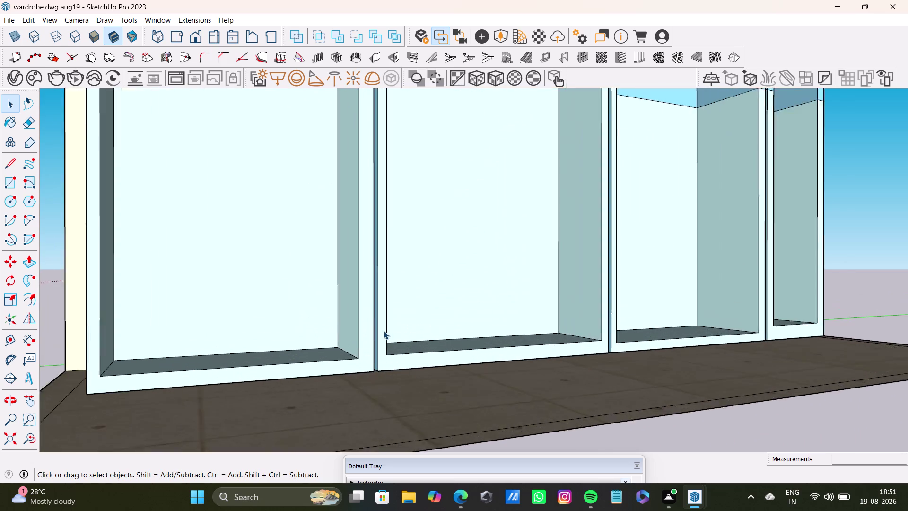
scroll(up, 3)
scroll(down, 3)
scroll(up, 3)
scroll(down, 3)
middle_drag(436, 311, 257, 382)
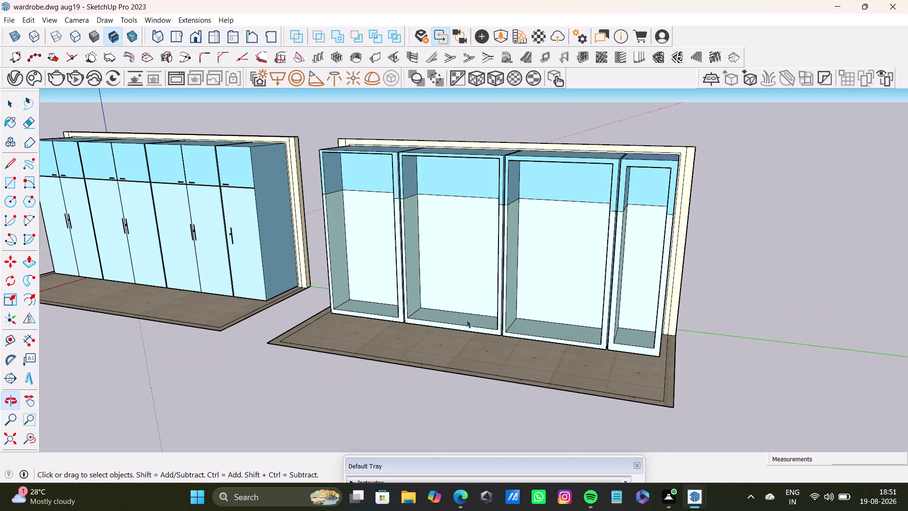
middle_drag(467, 319, 674, 394)
scroll(up, 3)
middle_drag(570, 294, 456, 222)
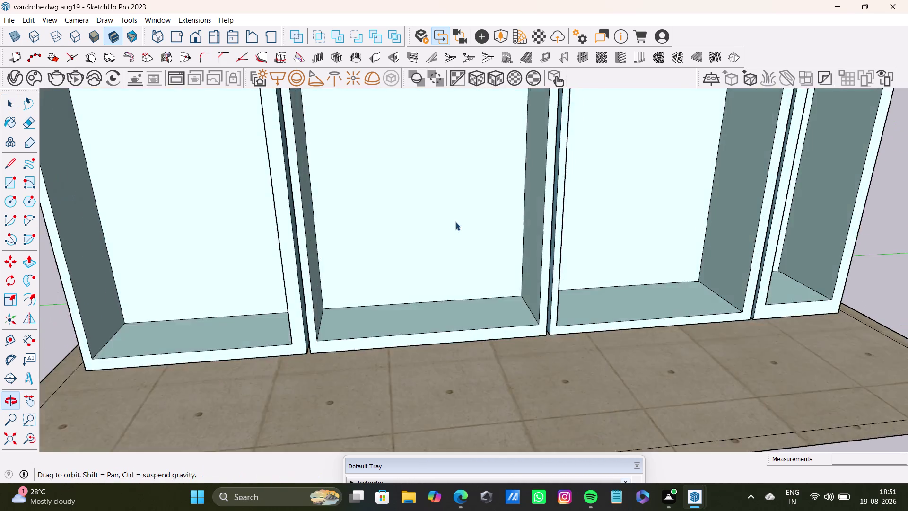
scroll(down, 3)
scroll(up, 3)
scroll(down, 3)
scroll(up, 3)
scroll(down, 3)
scroll(up, 3)
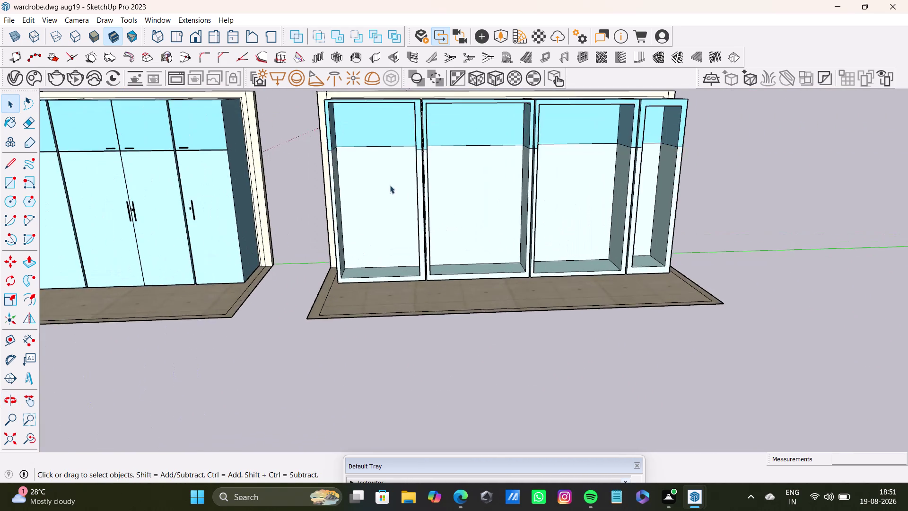
middle_drag(390, 185, 528, 193)
scroll(up, 3)
middle_drag(343, 173, 356, 371)
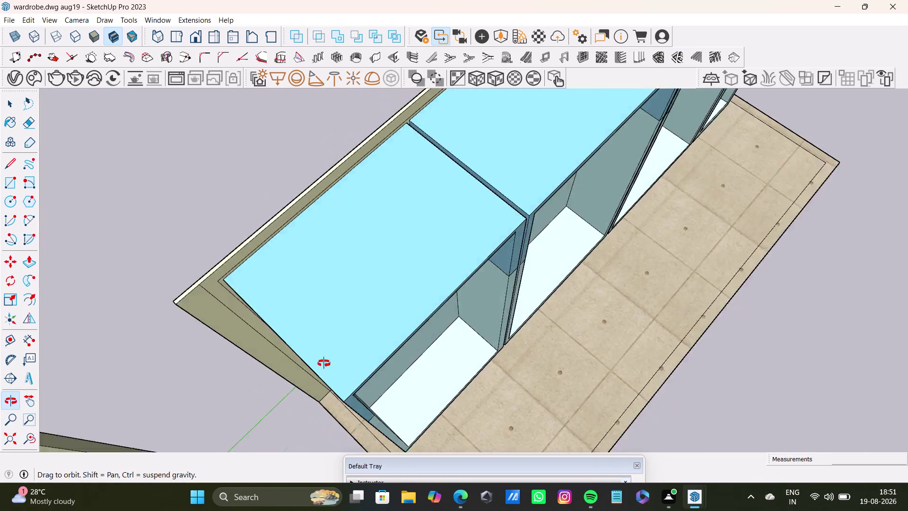
middle_drag(356, 371, 169, 316)
scroll(down, 3)
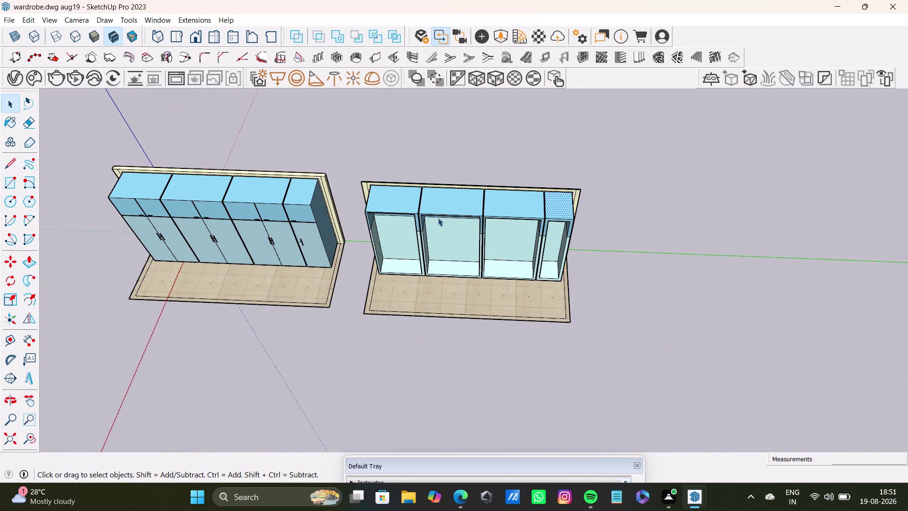
scroll(up, 3)
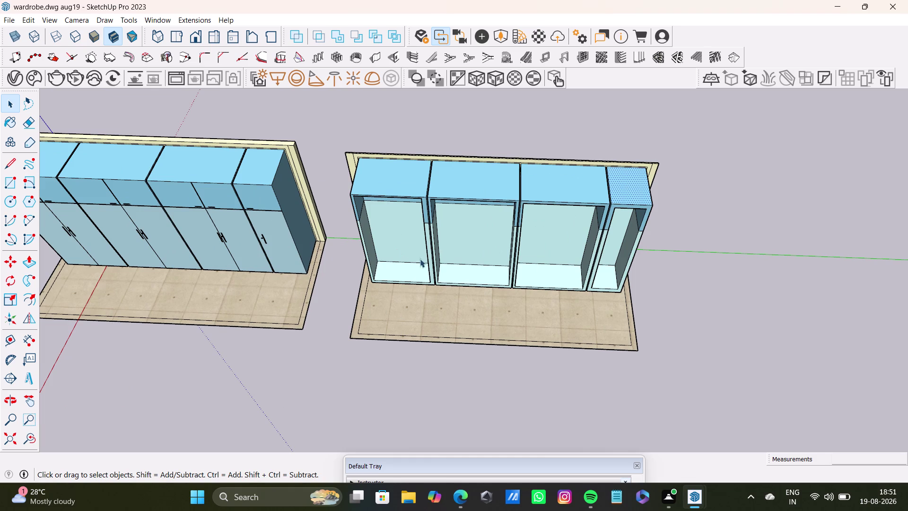
middle_drag(410, 243, 424, 121)
scroll(up, 3)
middle_drag(427, 240, 420, 192)
middle_drag(429, 245, 459, 154)
scroll(up, 3)
middle_drag(405, 154, 384, 184)
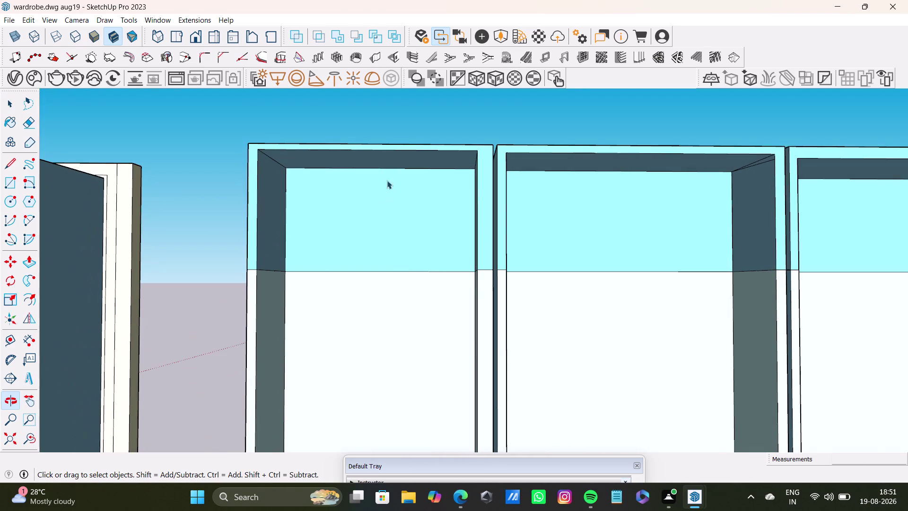
Try a brief push/pull, then orbit around the upper bay interiors.
key(p)
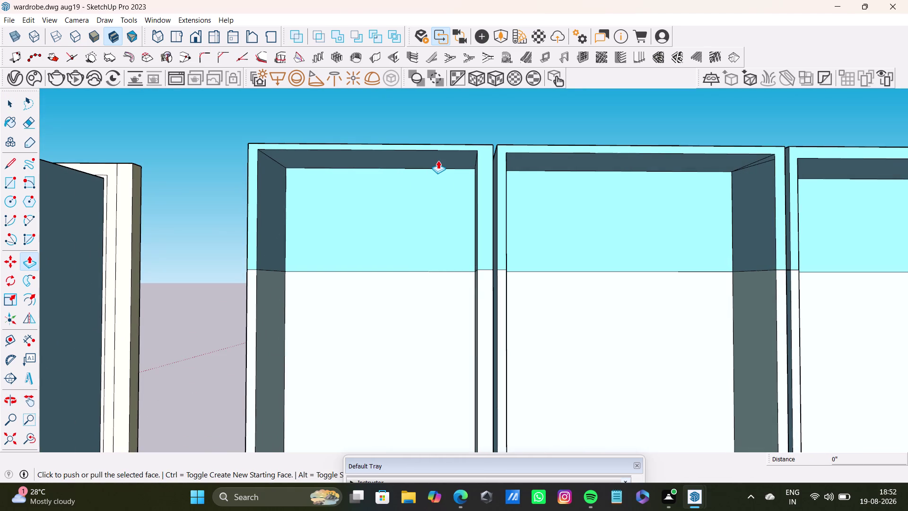
drag(426, 155, 430, 162)
key(space)
middle_drag(436, 171, 461, 321)
scroll(up, 3)
middle_drag(420, 234, 412, 169)
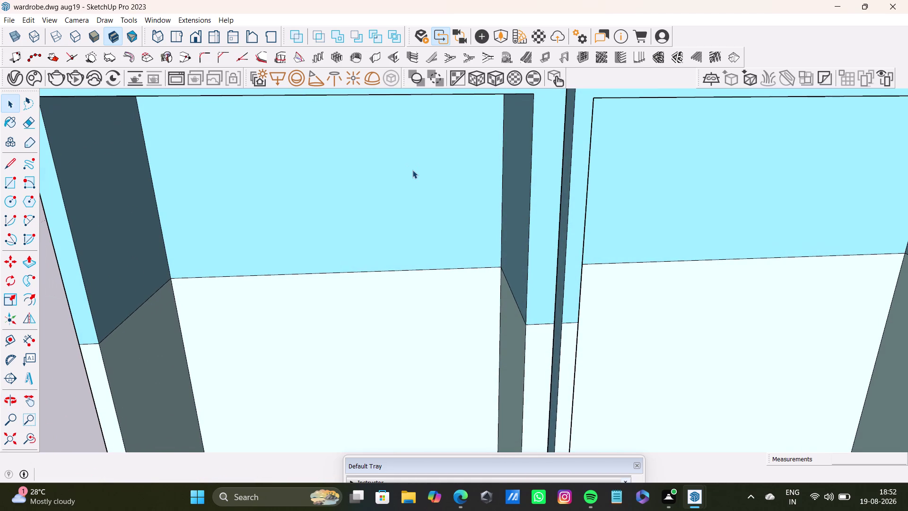
Orbit above and along the row of bays to look up at their tops.
scroll(down, 3)
middle_drag(486, 192, 448, 187)
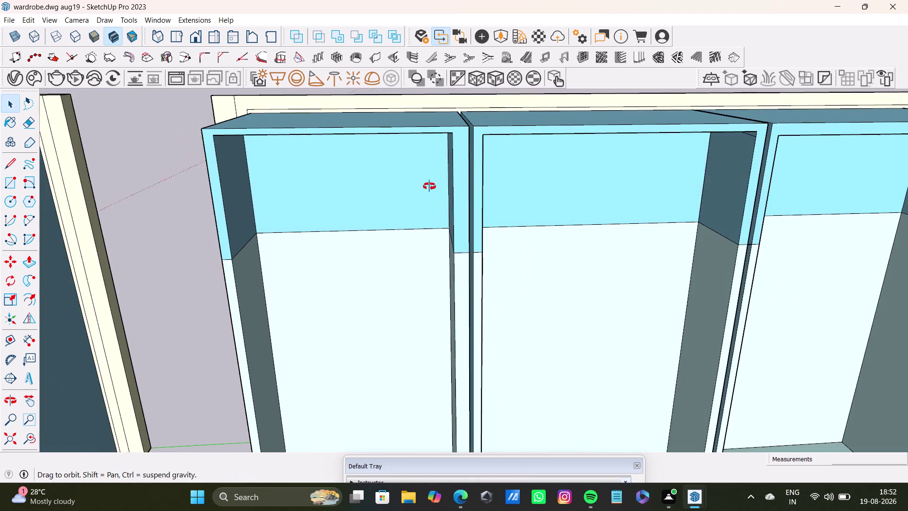
middle_drag(448, 187, 523, 199)
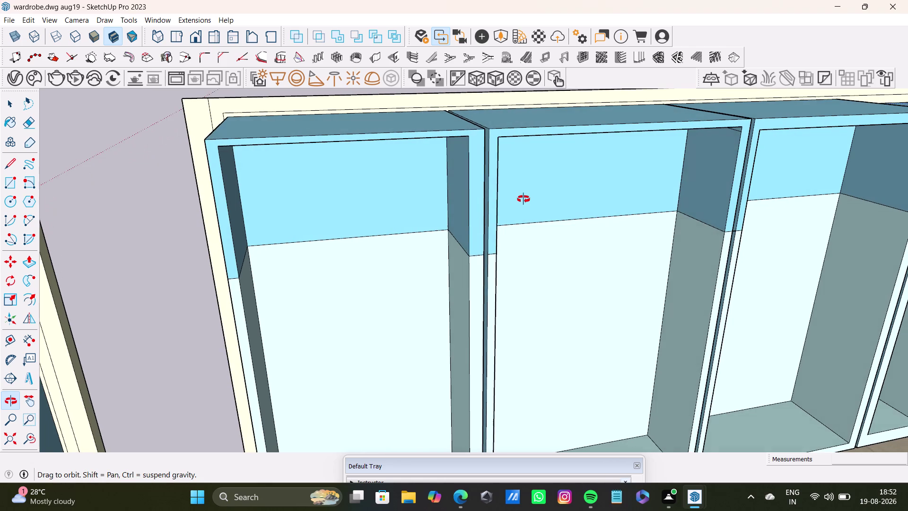
middle_drag(524, 198, 461, 238)
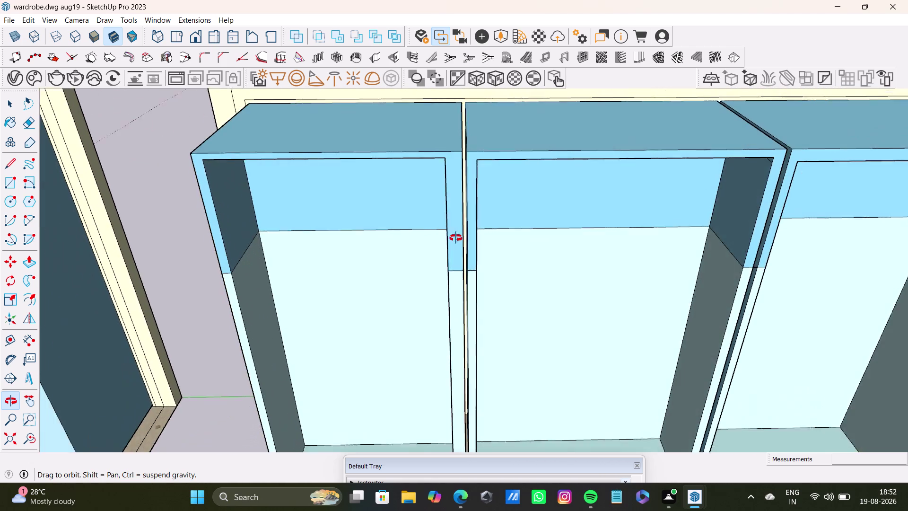
middle_drag(460, 238, 420, 161)
scroll(down, 3)
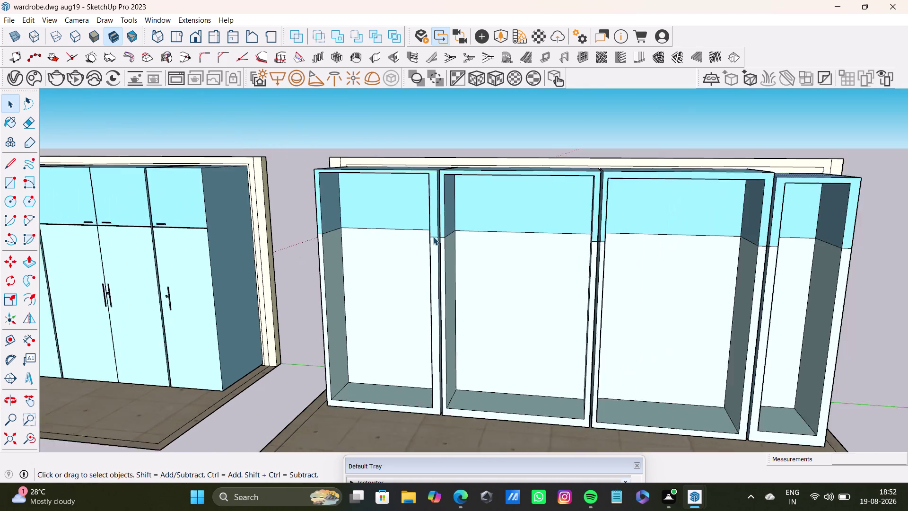
scroll(down, 3)
scroll(up, 3)
middle_drag(656, 212, 642, 127)
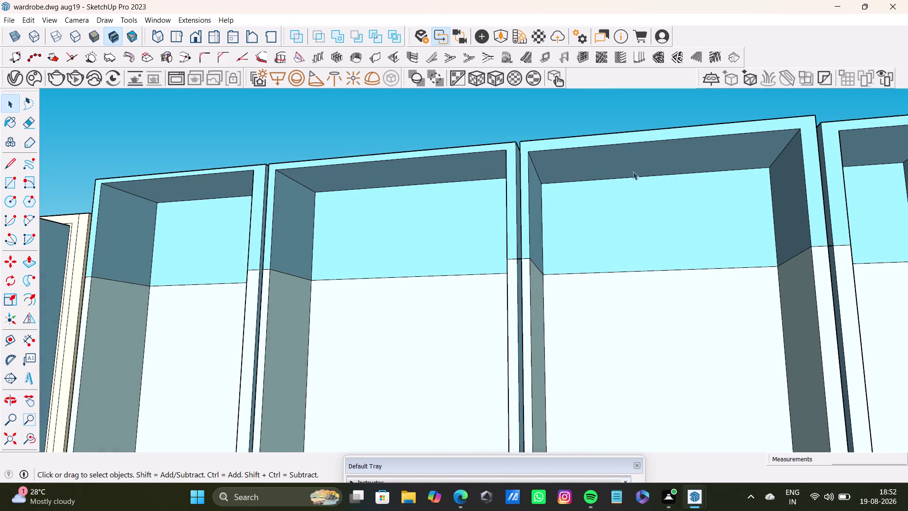
Push/pull the third bay's inner top panel to adjust its thickness.
click(633, 168)
key(p)
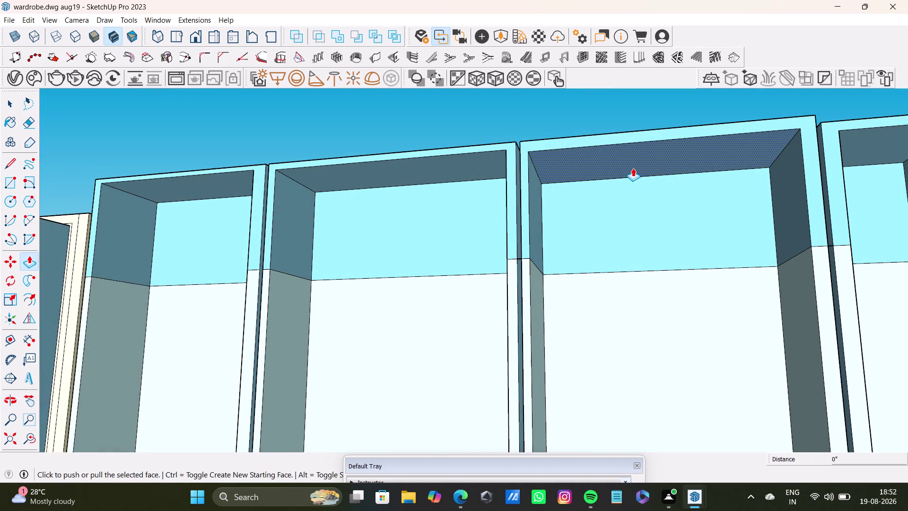
drag(637, 165, 498, 153)
scroll(down, 3)
scroll(up, 3)
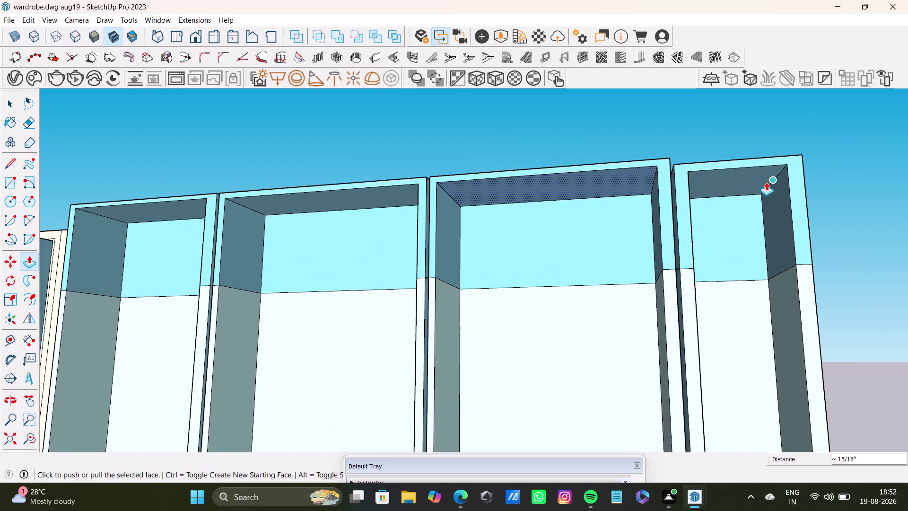
key(space)
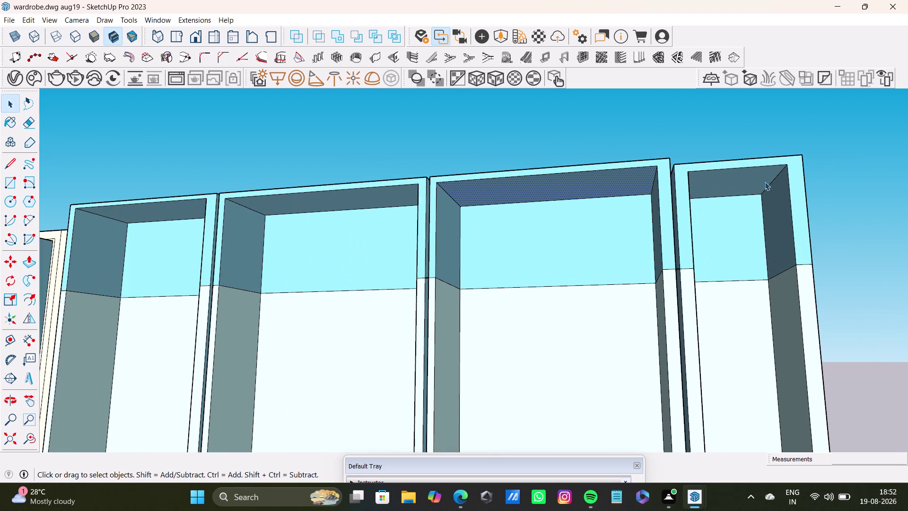
Push/pull the narrow right compartment's top face to the matching thickness.
scroll(down, 3)
middle_drag(676, 166, 709, 316)
click(731, 207)
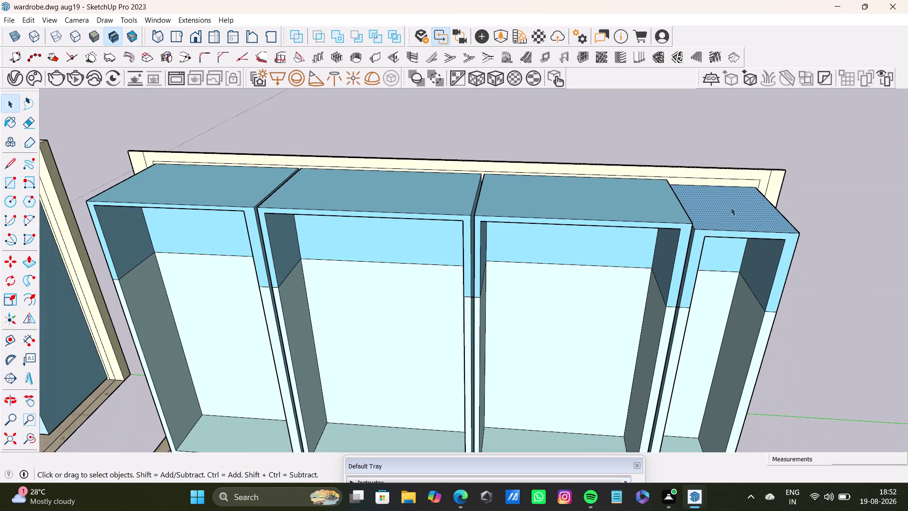
key(p)
drag(731, 207, 727, 206)
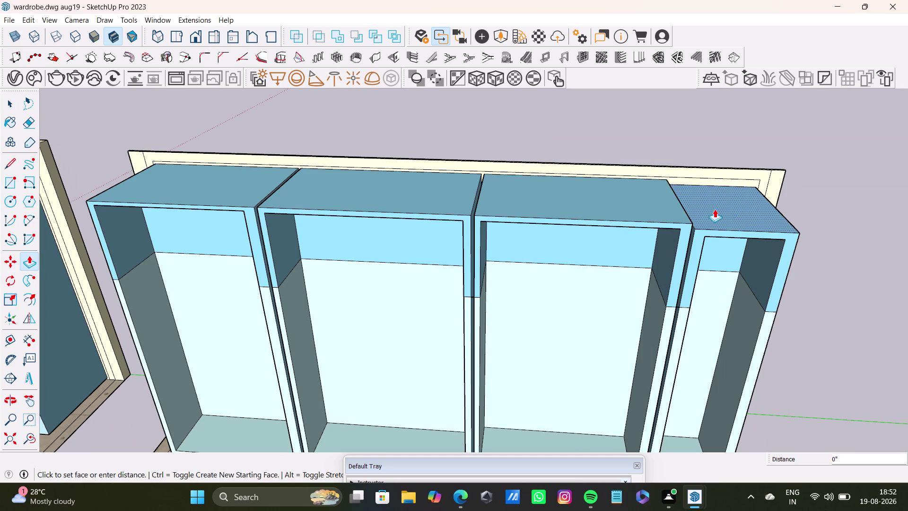
drag(727, 206, 659, 208)
scroll(up, 3)
middle_drag(739, 254, 713, 60)
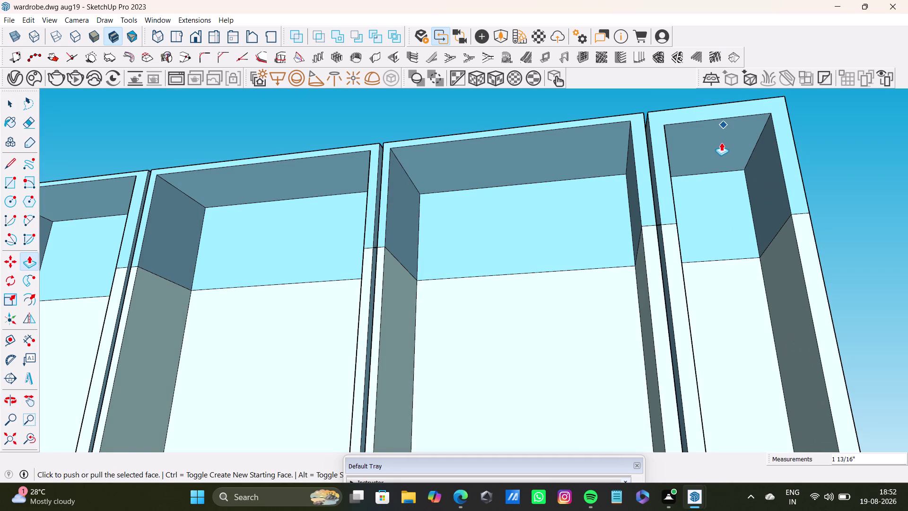
key(space)
Push the narrow compartment's inner top face to the uniform partition thickness.
double_click(719, 144)
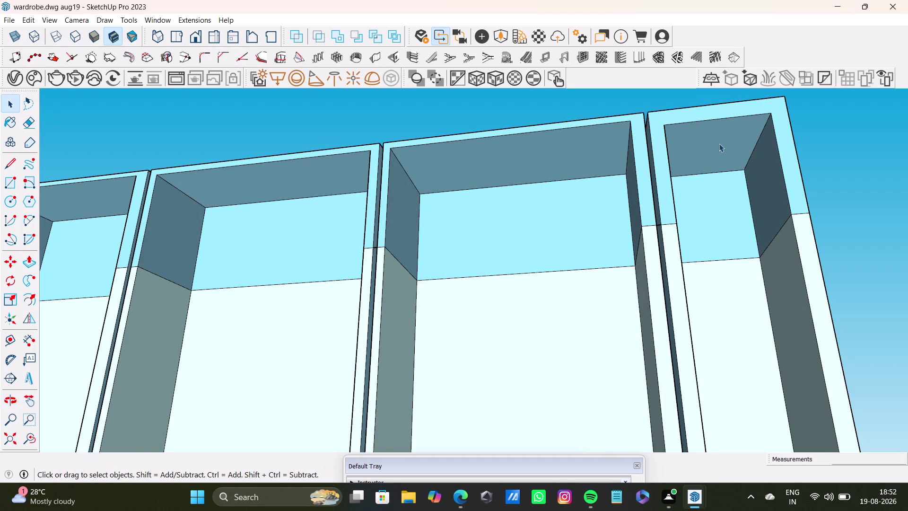
key(p)
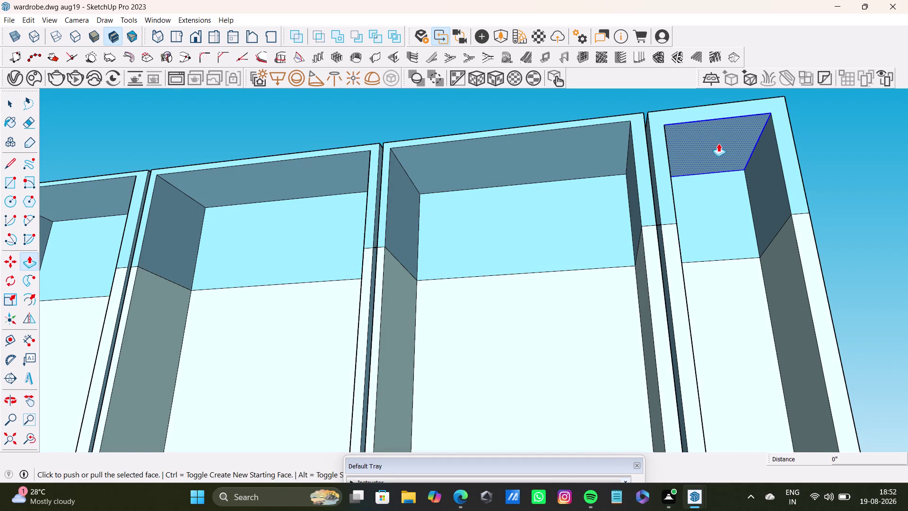
drag(722, 143, 610, 136)
scroll(down, 3)
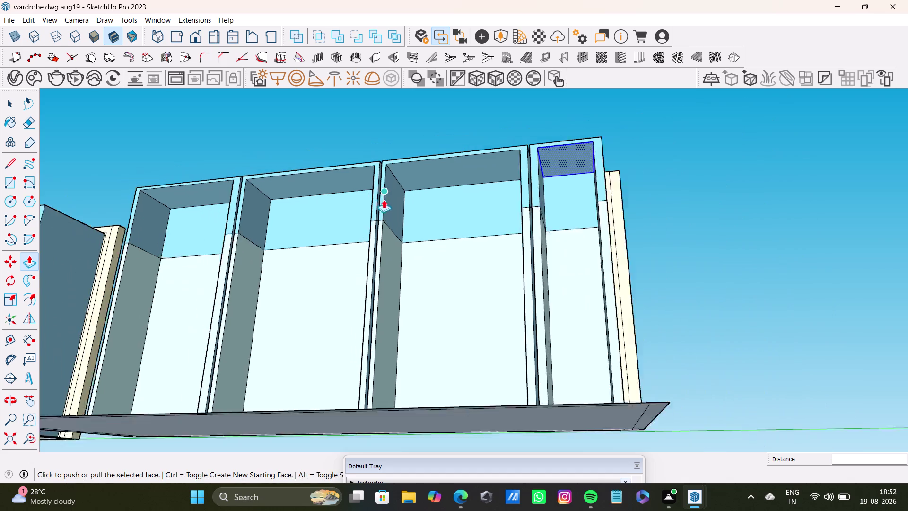
scroll(down, 3)
Orbit and zoom out to view the whole carcass.
middle_drag(405, 209, 464, 362)
scroll(down, 3)
scroll(up, 3)
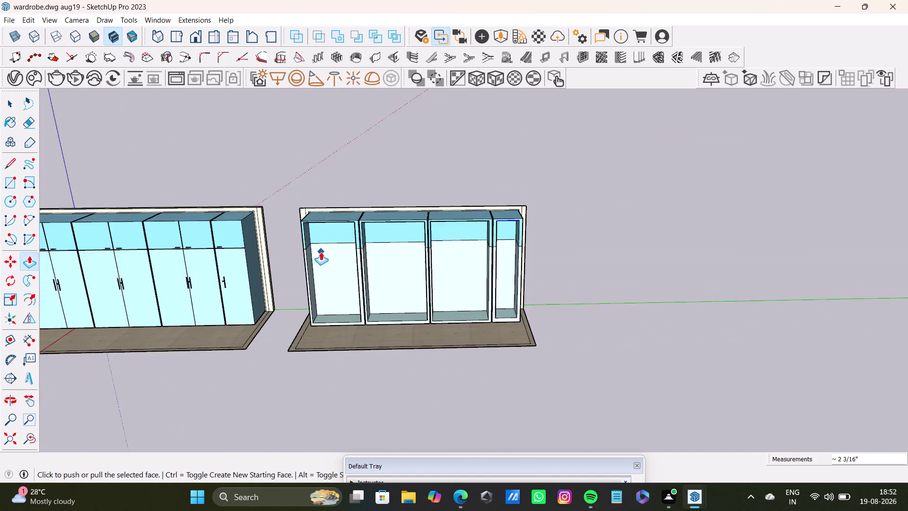
scroll(up, 3)
scroll(up, 3)
scroll(up, 3)
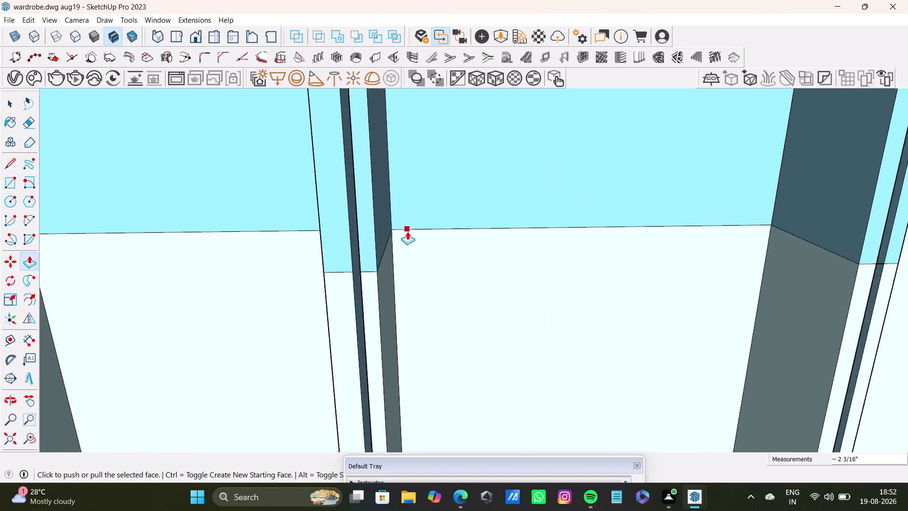
scroll(up, 3)
scroll(down, 3)
scroll(up, 3)
scroll(down, 3)
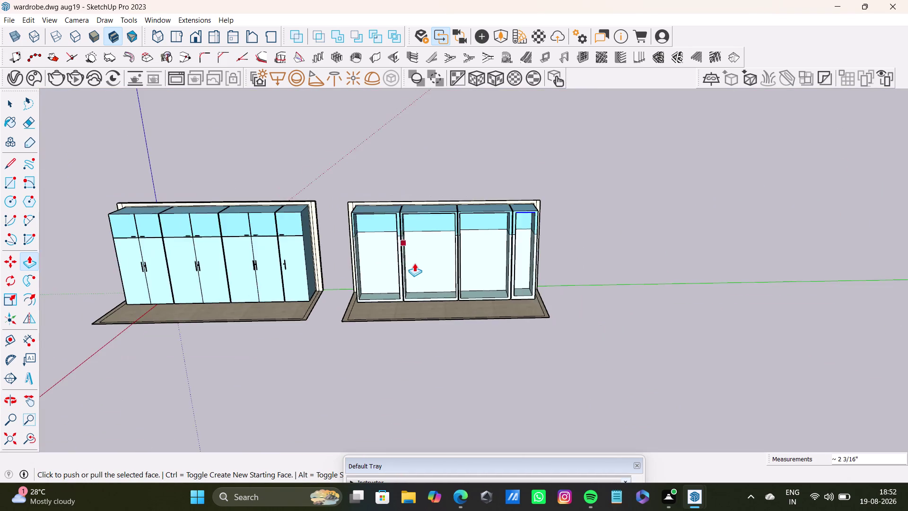
scroll(up, 3)
scroll(down, 3)
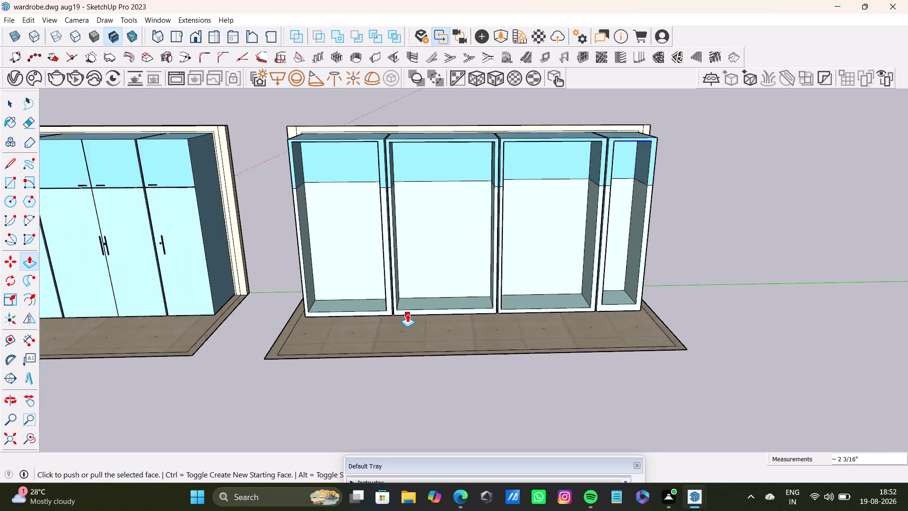
scroll(down, 3)
key(space)
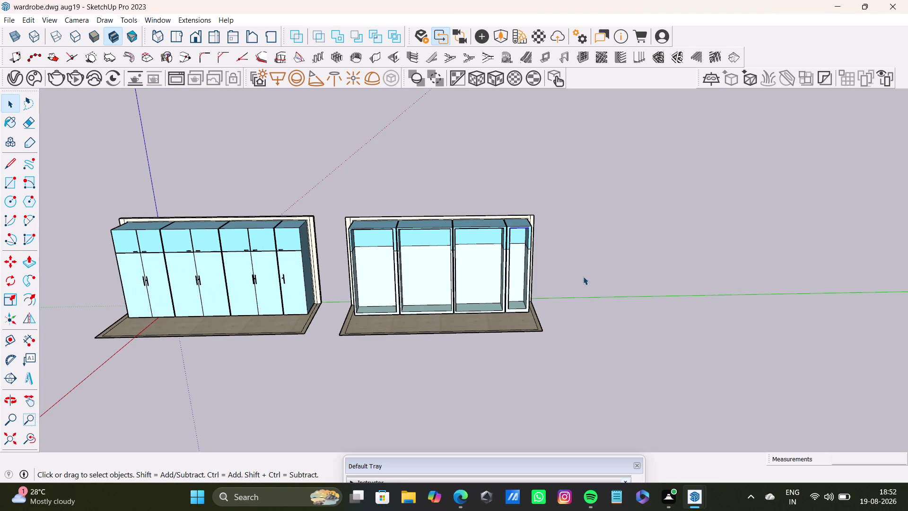
scroll(up, 3)
scroll(up, 3)
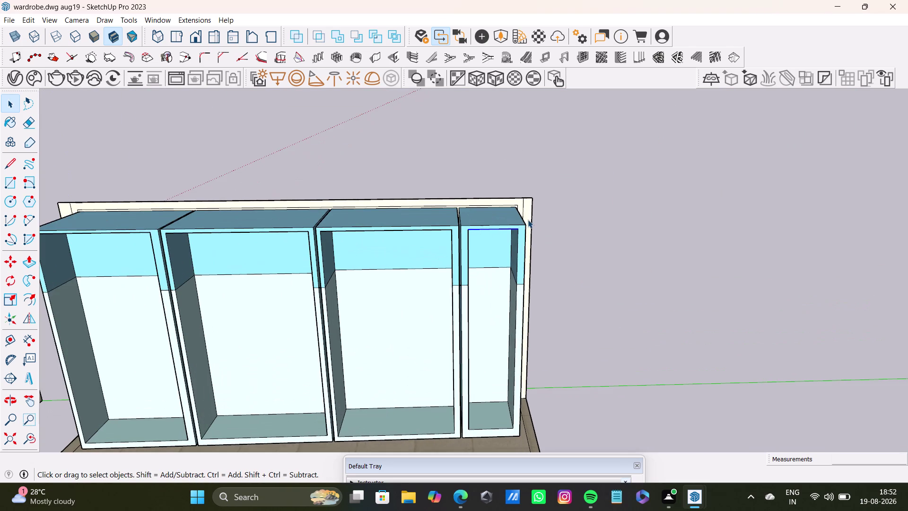
key(space)
key(space)
key(space)
triple_click(575, 220)
triple_click(575, 220)
double_click(575, 221)
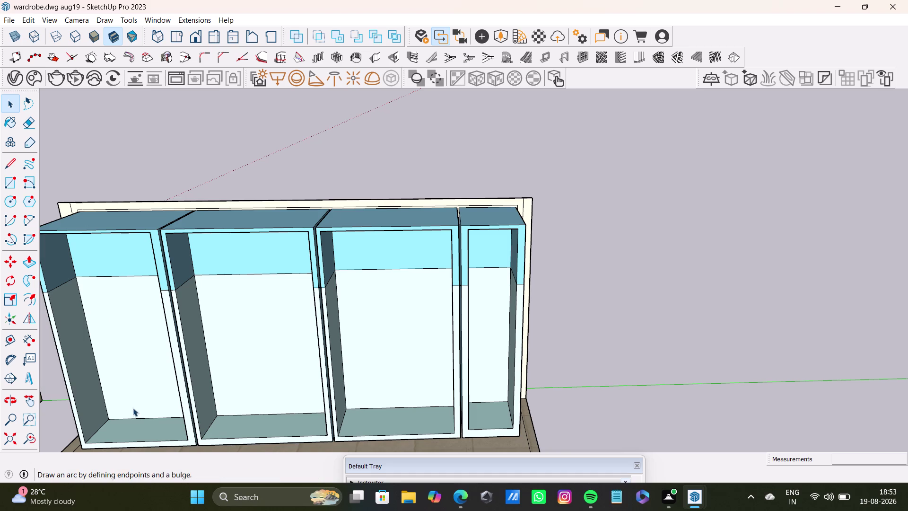
scroll(down, 3)
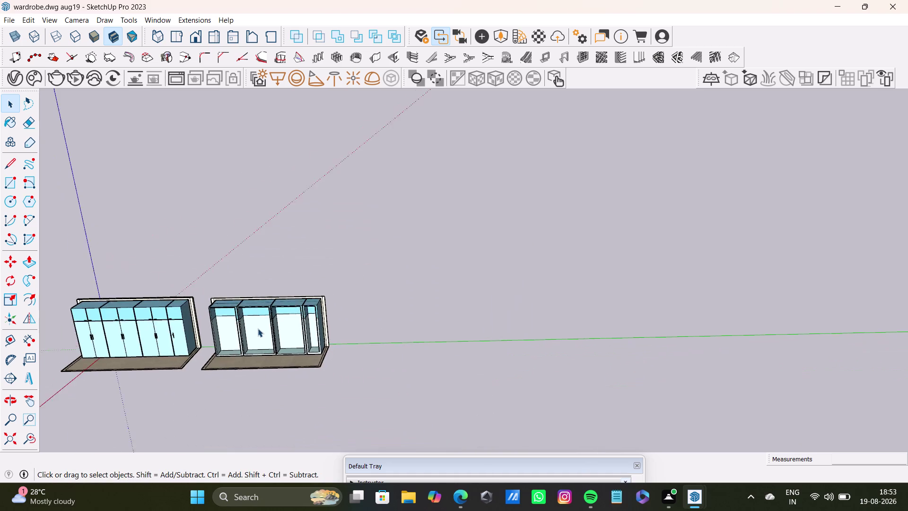
scroll(down, 3)
scroll(up, 3)
scroll(down, 3)
scroll(up, 3)
middle_drag(259, 322, 415, 272)
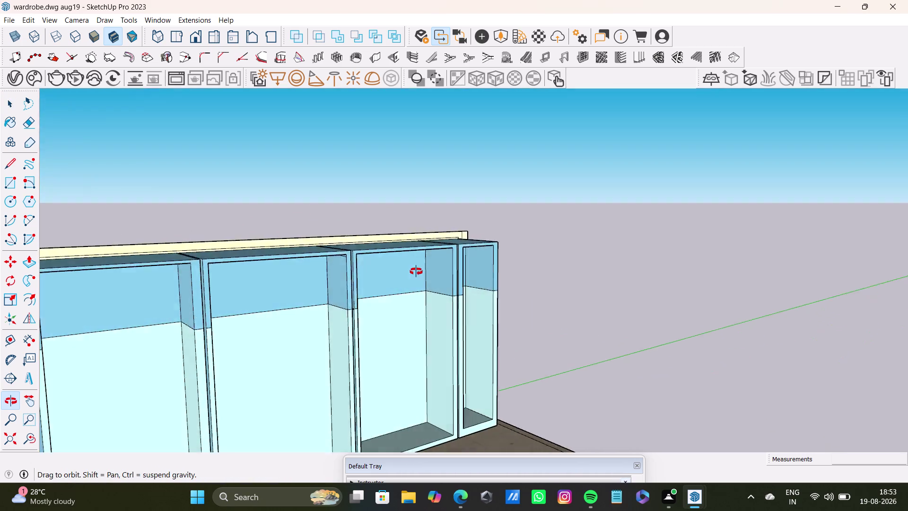
middle_drag(415, 272, 143, 301)
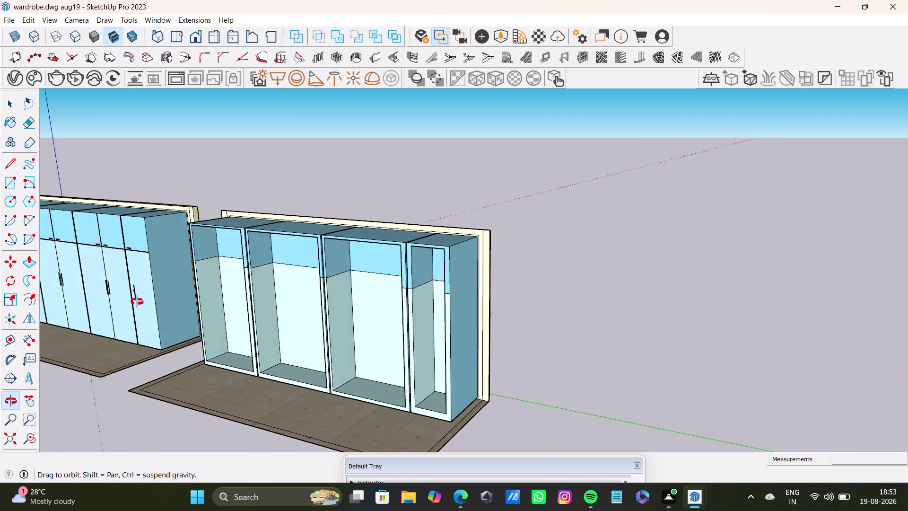
middle_drag(143, 301, 122, 315)
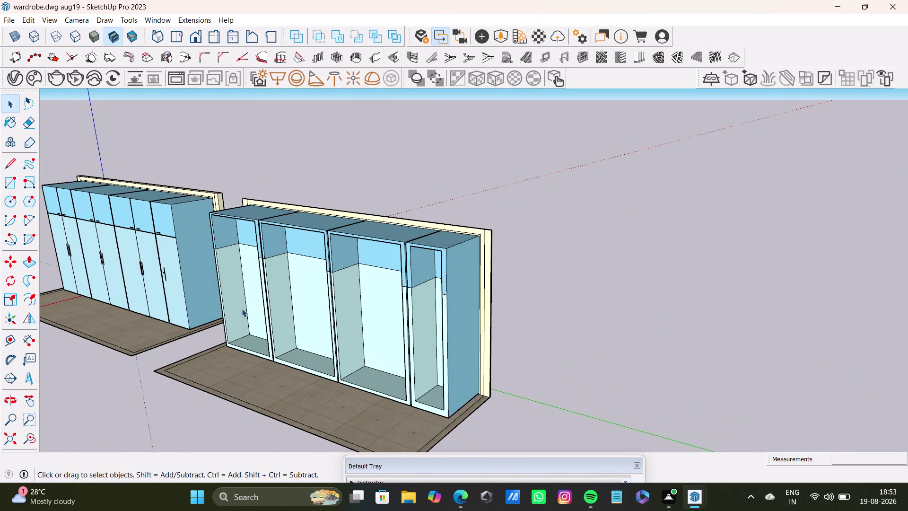
middle_drag(252, 325, 308, 336)
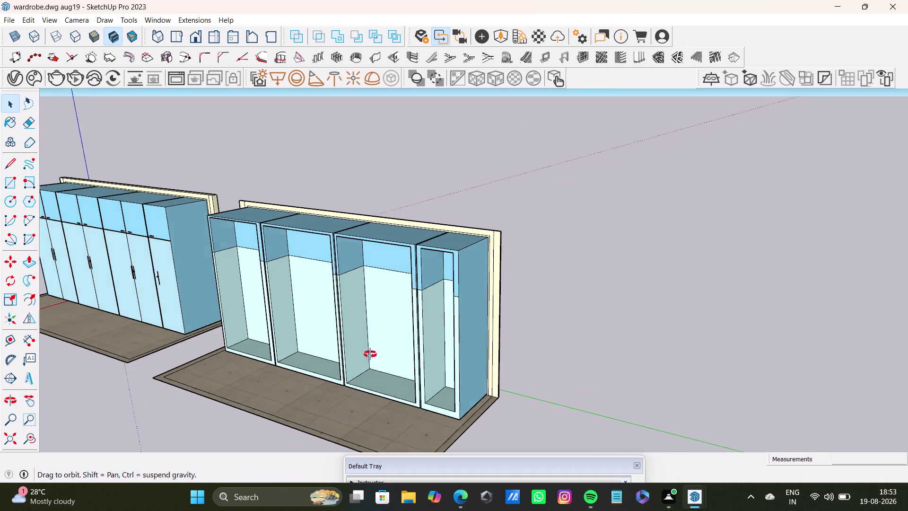
middle_drag(308, 337, 436, 360)
scroll(up, 3)
middle_drag(355, 332, 482, 320)
scroll(down, 3)
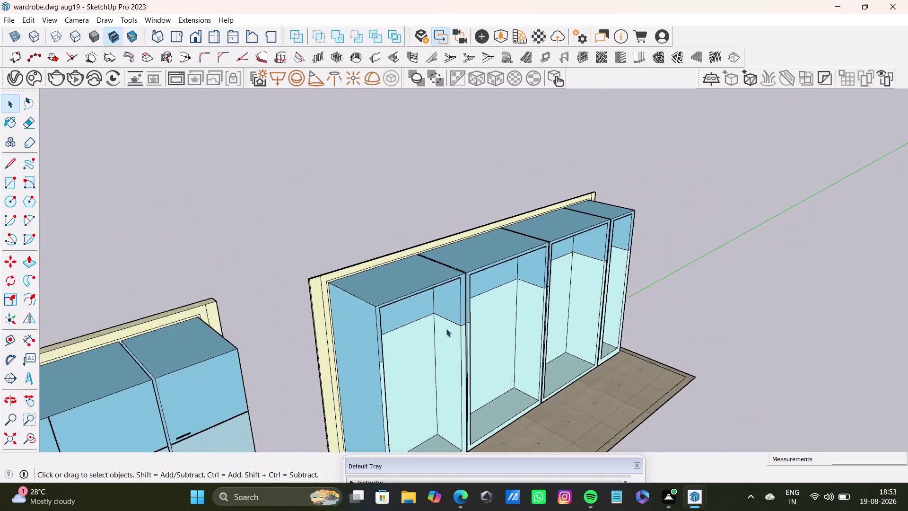
scroll(down, 3)
middle_drag(512, 368, 356, 374)
scroll(up, 3)
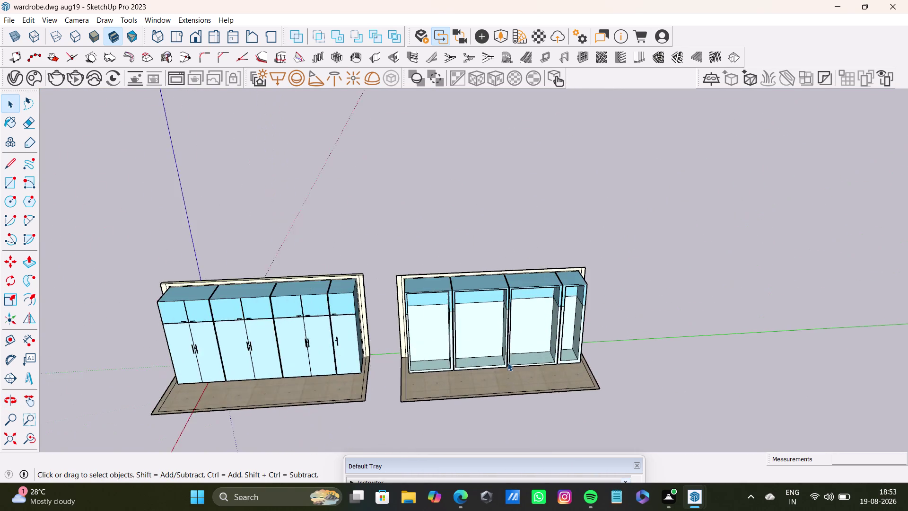
scroll(up, 3)
scroll(up, 3)
middle_drag(318, 341, 328, 330)
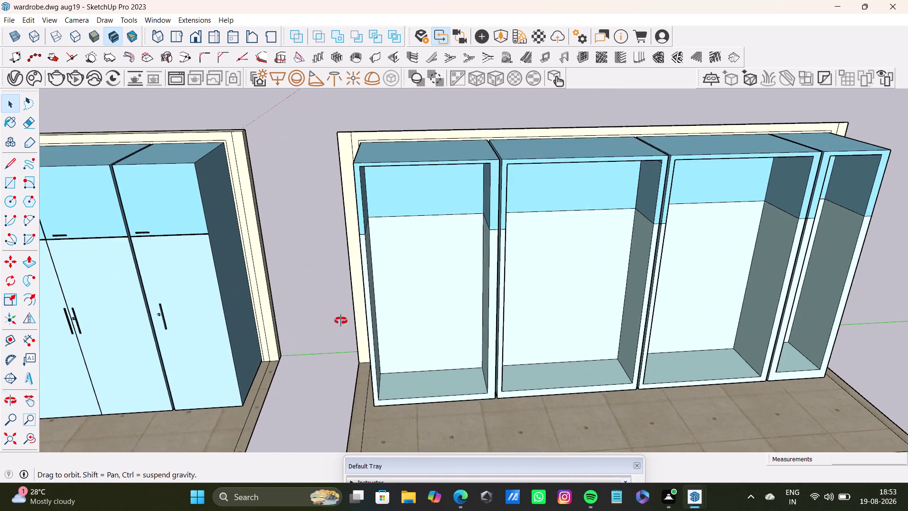
middle_drag(328, 330, 248, 324)
scroll(up, 3)
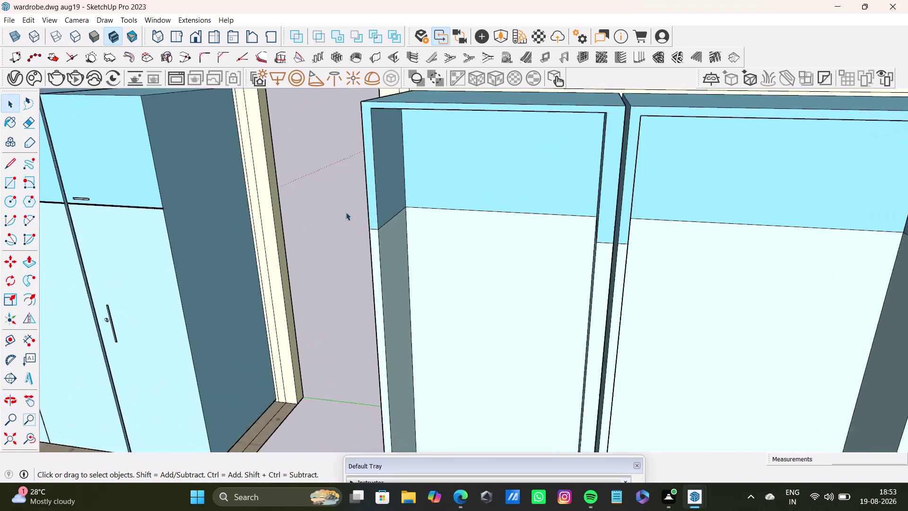
scroll(up, 3)
scroll(down, 3)
scroll(up, 3)
scroll(down, 3)
scroll(up, 3)
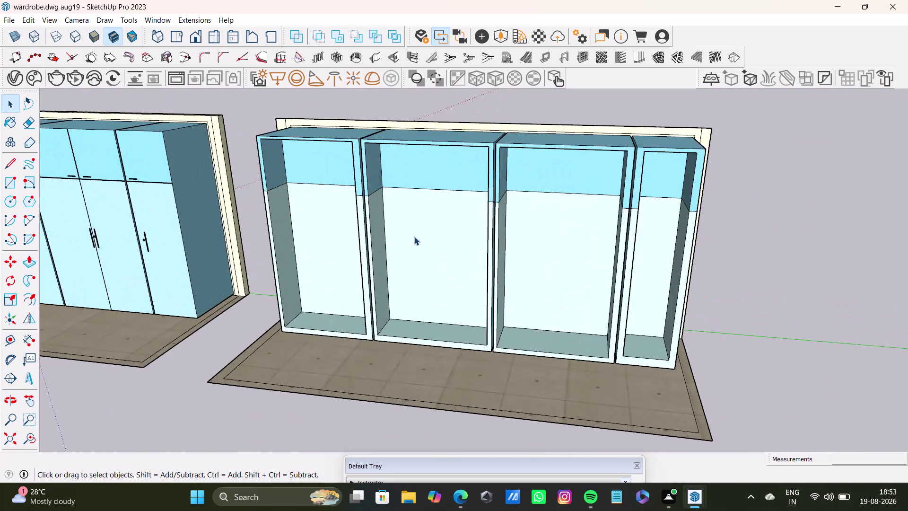
scroll(up, 3)
scroll(down, 3)
scroll(up, 3)
middle_drag(377, 276, 434, 199)
middle_drag(420, 262, 451, 276)
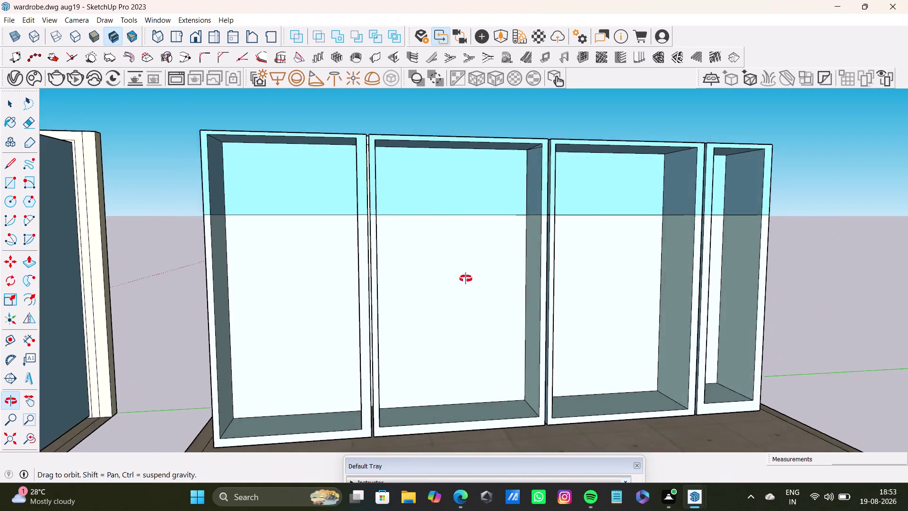
middle_drag(452, 276, 493, 285)
scroll(up, 3)
Push/pull the first bay's lower partition face 1 1/2".
middle_drag(399, 247, 448, 296)
click(397, 282)
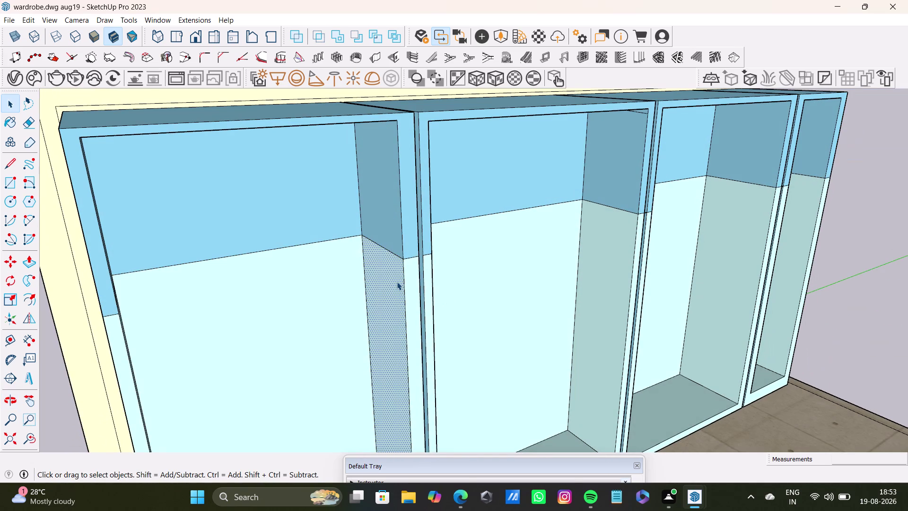
key(p)
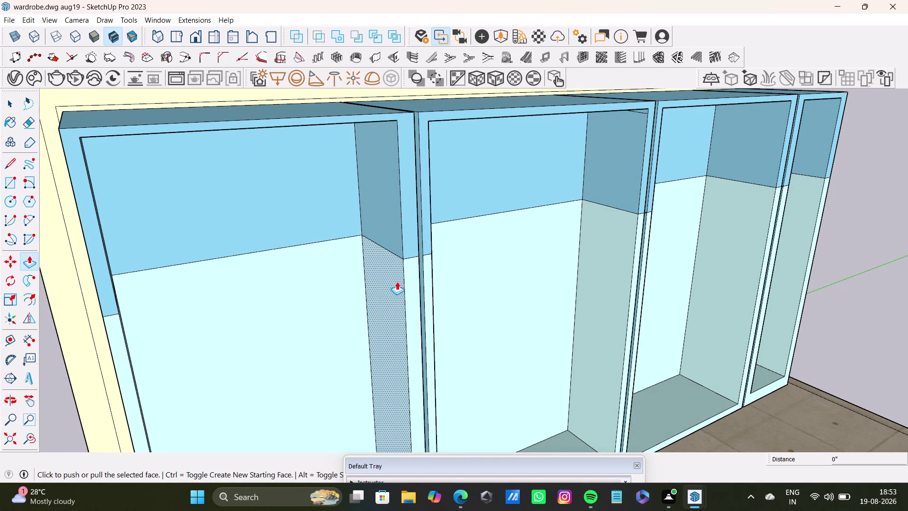
drag(397, 282, 403, 282)
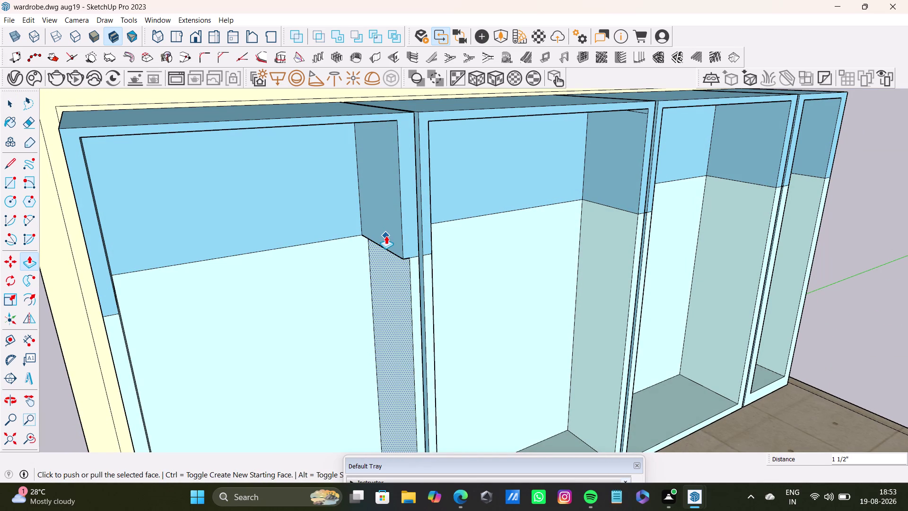
key(space)
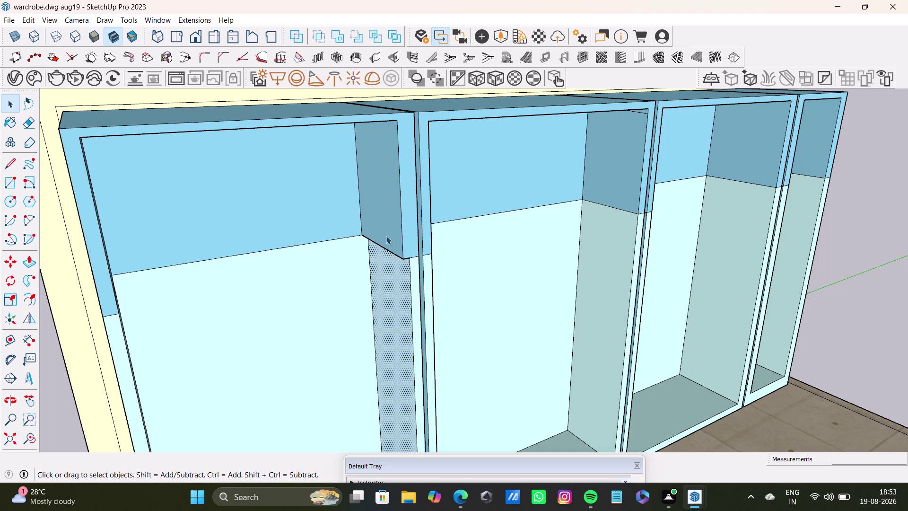
Pull the upper partition face to the same 1 1/2" thickness, then orbit out.
click(387, 236)
click(386, 235)
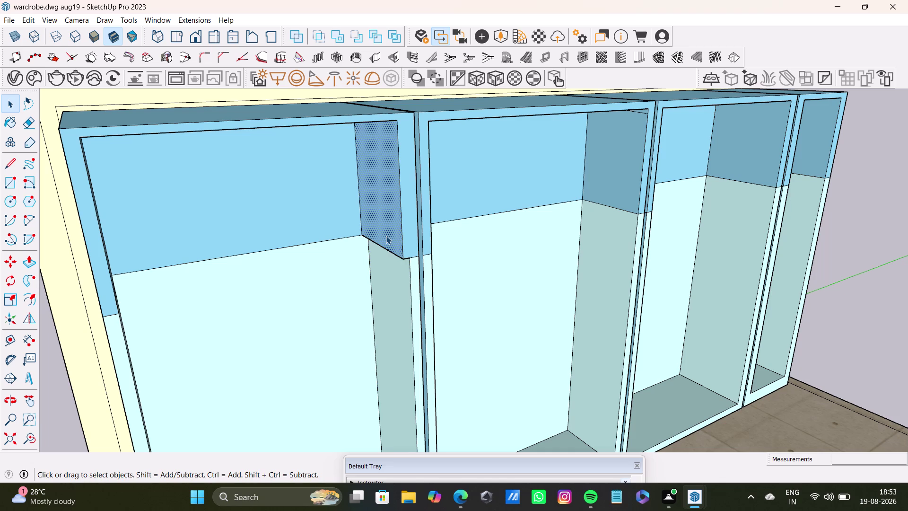
key(p)
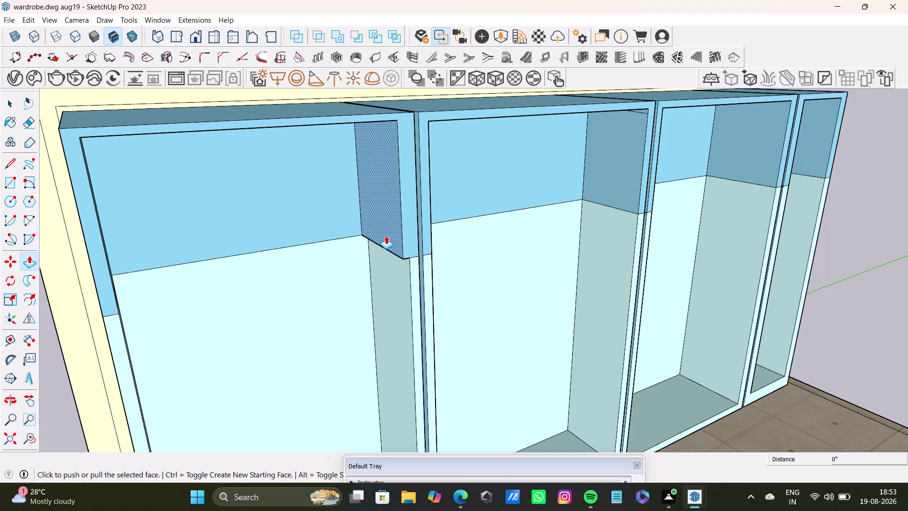
drag(386, 236, 399, 283)
middle_drag(449, 359, 316, 354)
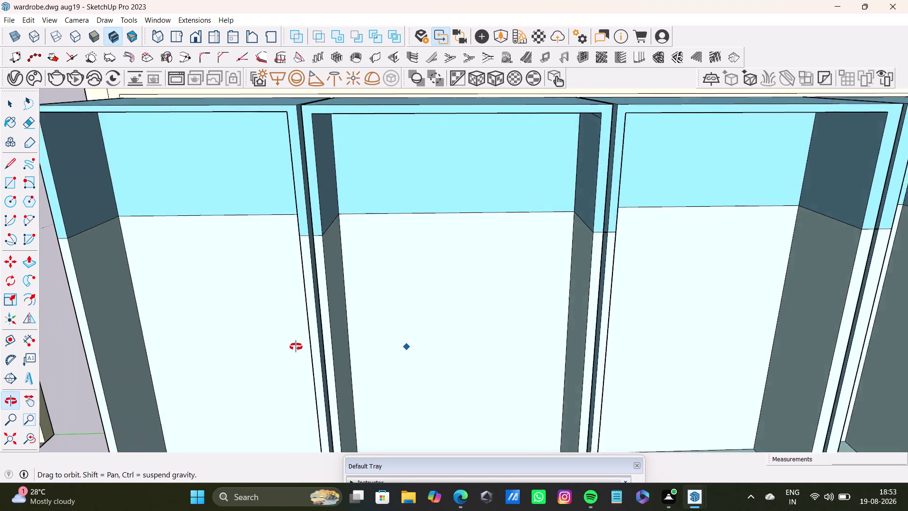
middle_drag(316, 354, 294, 316)
scroll(down, 3)
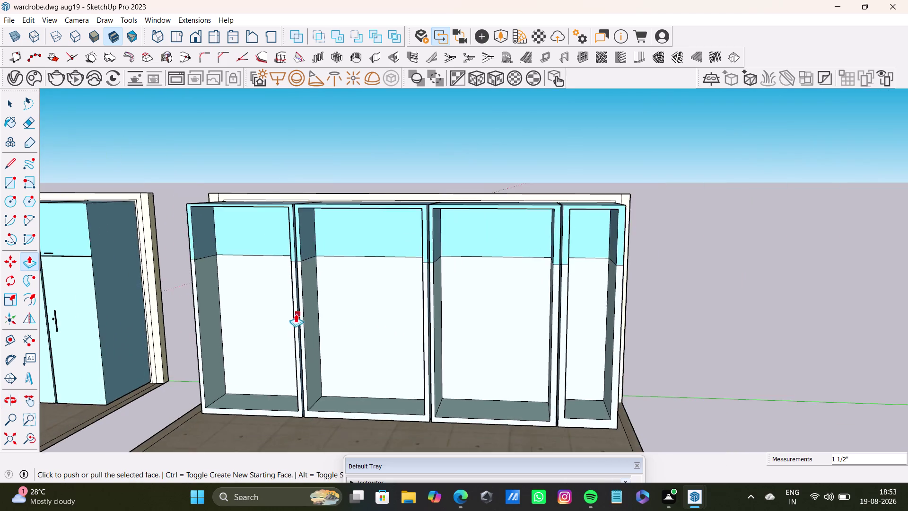
scroll(down, 3)
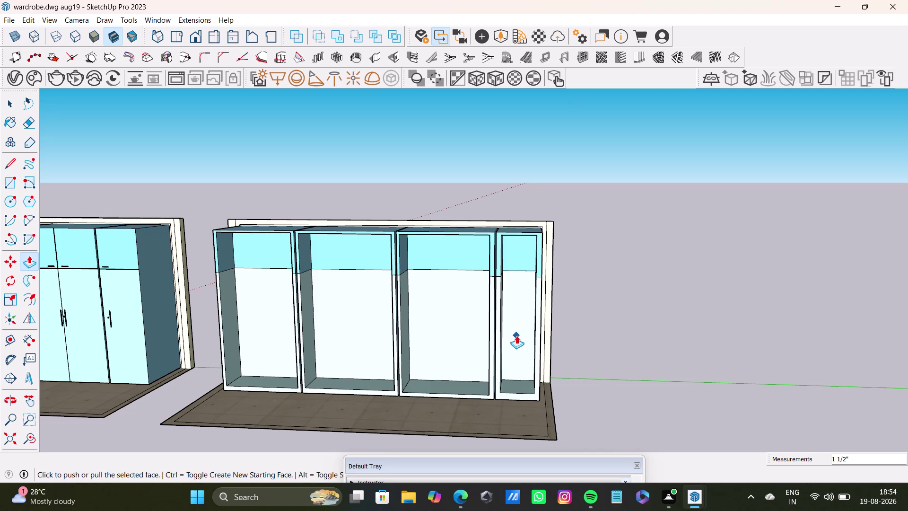
Push/pull the lower right-hand partition face to 1 1/2" thickness.
scroll(up, 3)
scroll(up, 3)
middle_drag(462, 306, 546, 358)
scroll(up, 3)
middle_drag(526, 304, 494, 274)
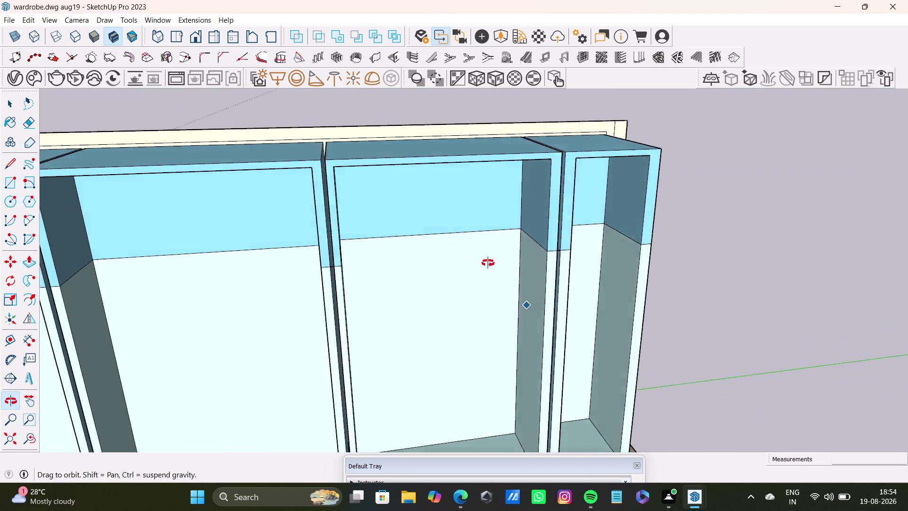
middle_drag(493, 274, 423, 344)
scroll(down, 3)
middle_drag(475, 296, 560, 232)
scroll(up, 3)
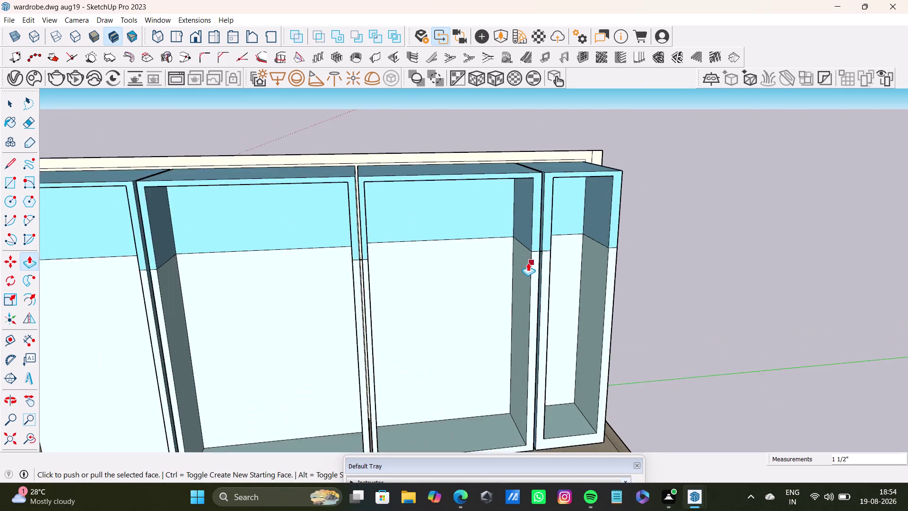
scroll(up, 3)
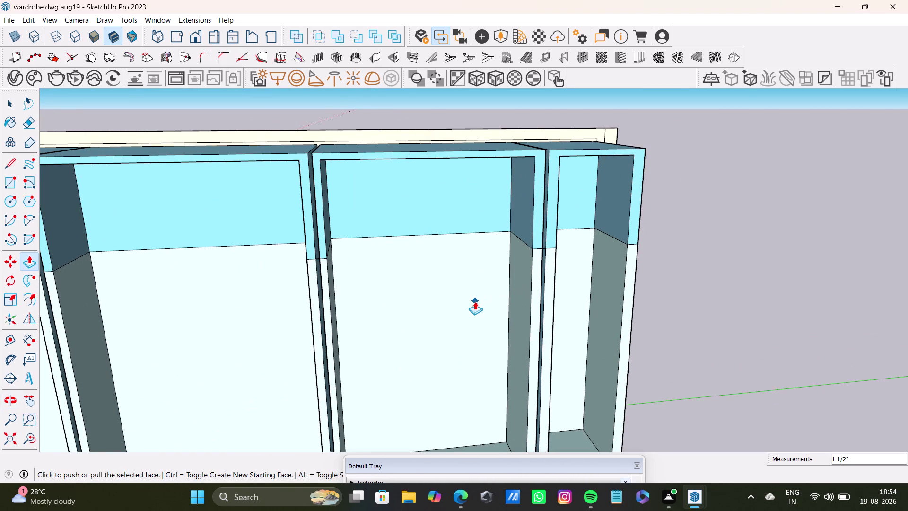
key(space)
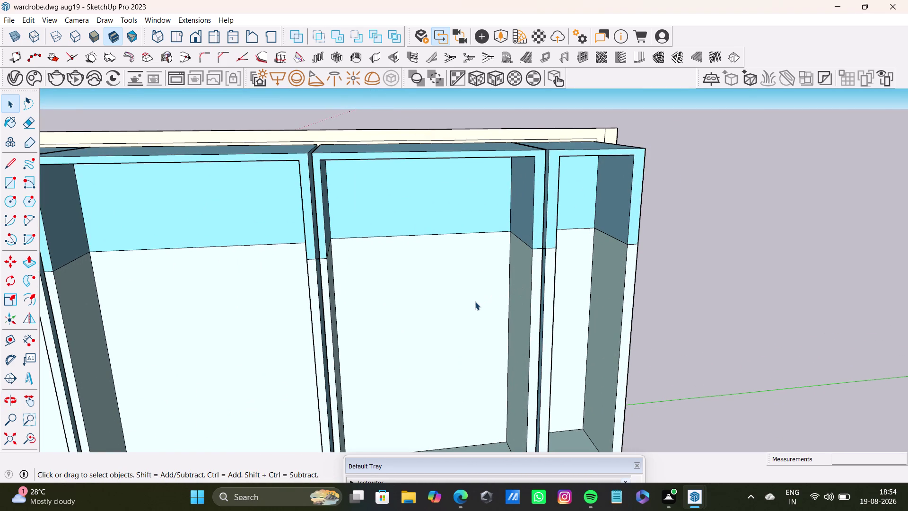
click(524, 303)
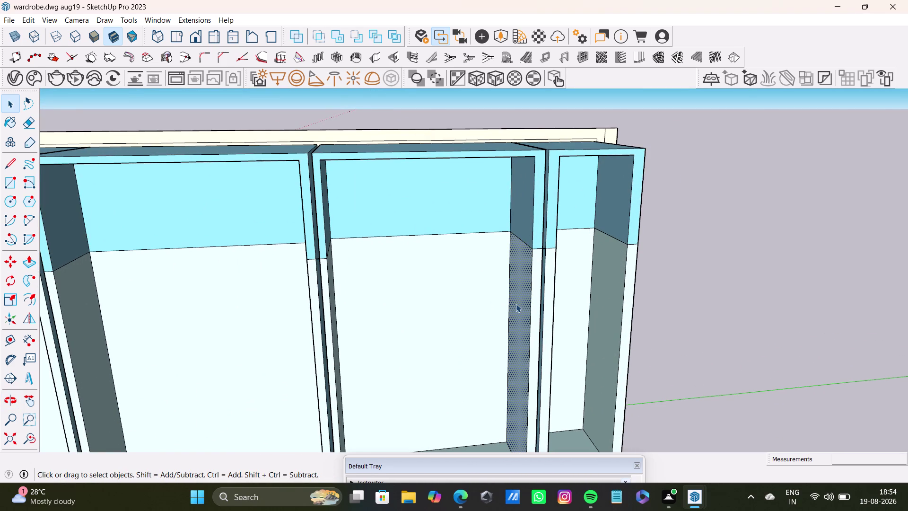
key(p)
drag(514, 298, 522, 300)
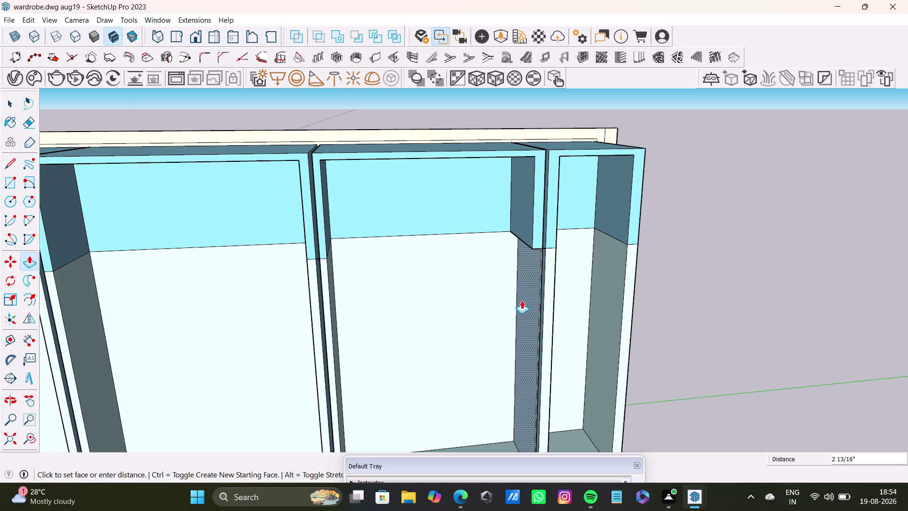
drag(522, 300, 518, 298)
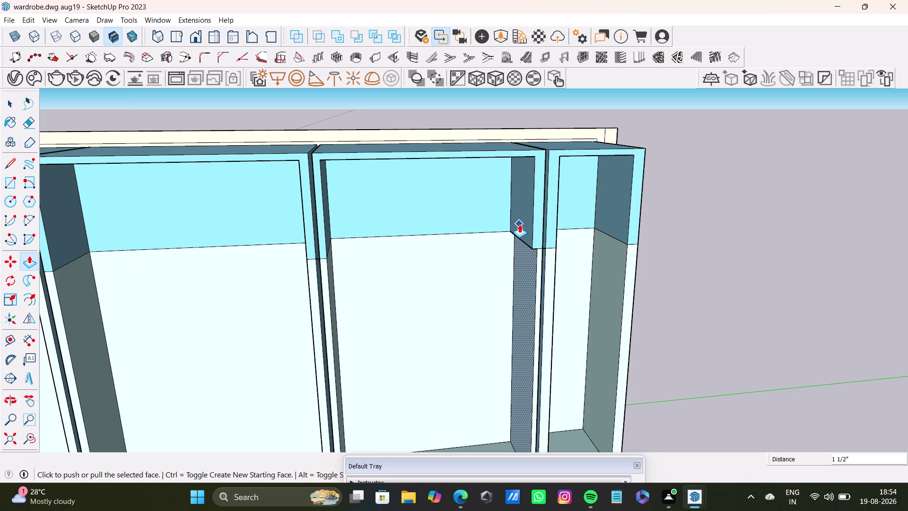
Pull the upper right-hand partition face to the matching thickness.
key(space)
click(520, 224)
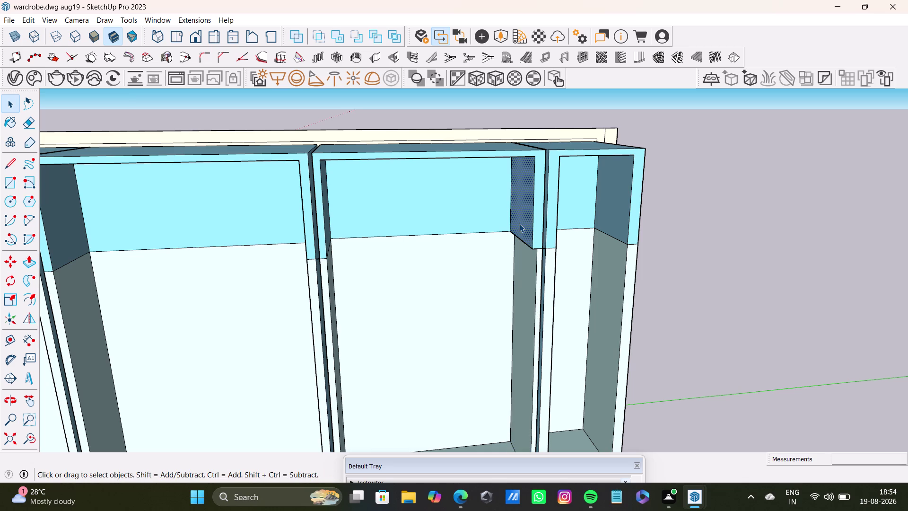
key(p)
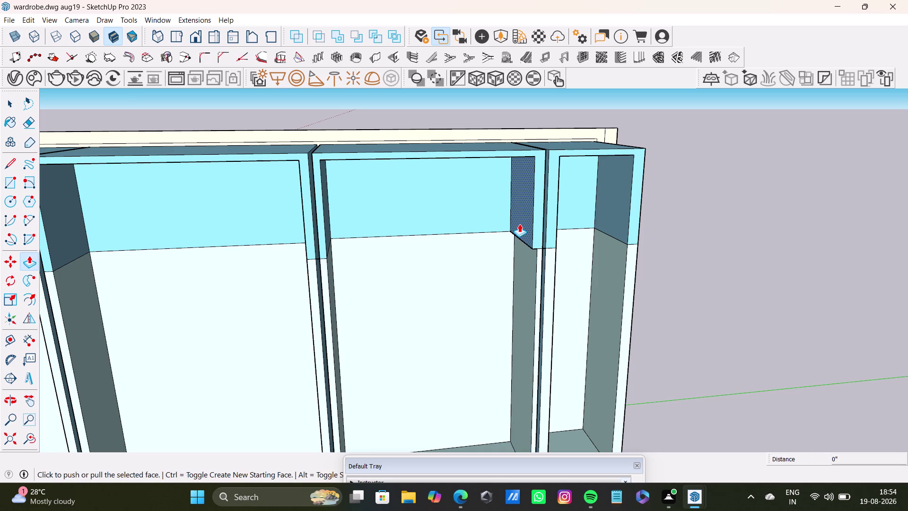
drag(519, 224, 530, 277)
Push the narrow end bay's upper partition face to matching thickness.
middle_drag(554, 301, 463, 323)
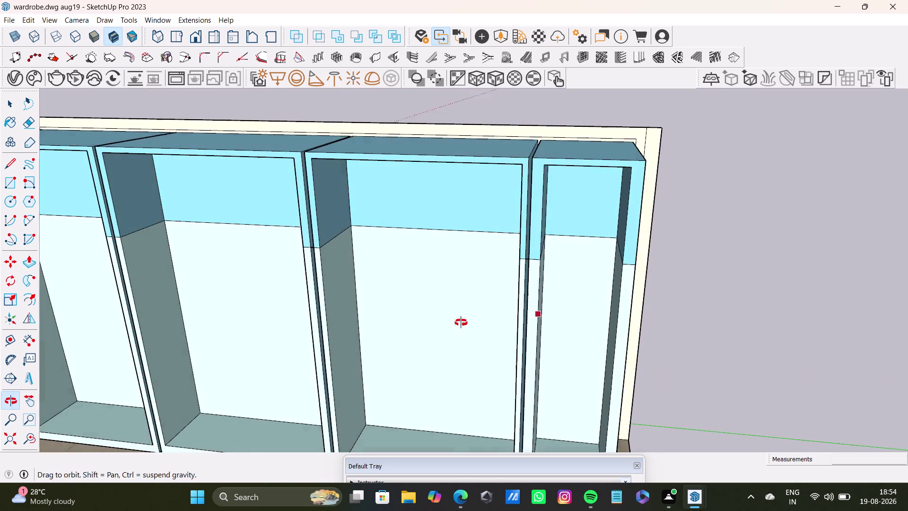
middle_drag(463, 322, 461, 322)
scroll(up, 3)
middle_drag(485, 271, 431, 255)
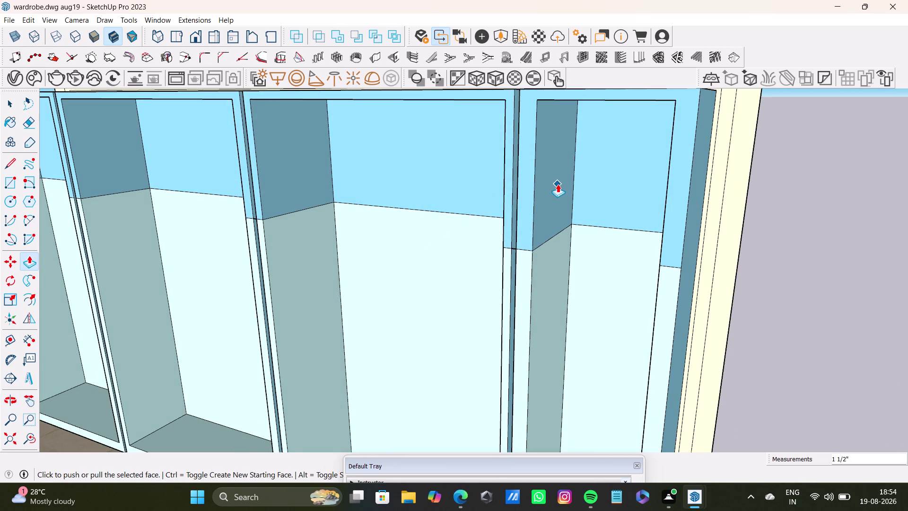
key(space)
click(556, 183)
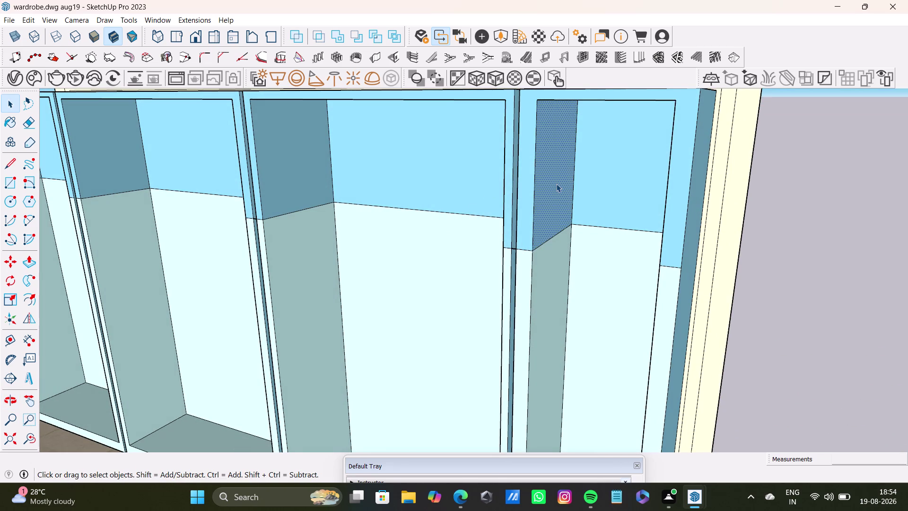
key(p)
drag(556, 183, 549, 182)
Push the narrow bay's lower partition face by 1 5/16", then orbit out.
key(space)
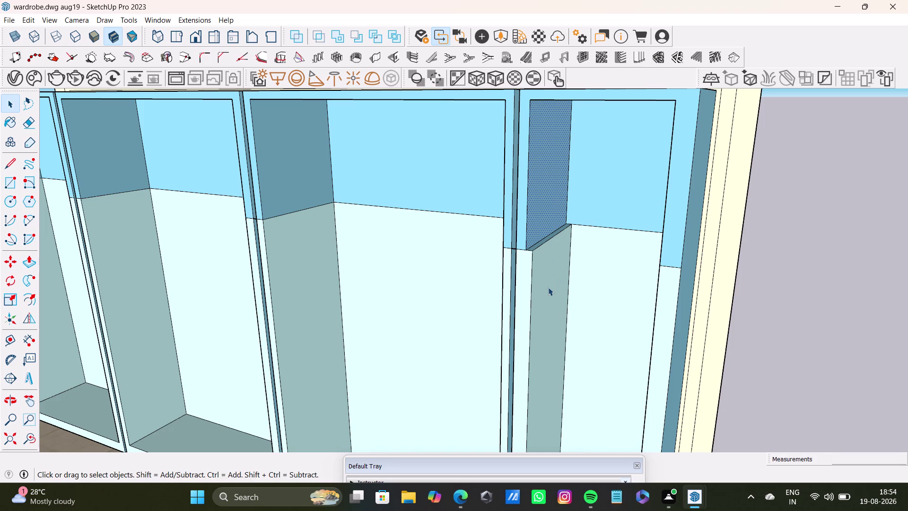
click(547, 287)
key(p)
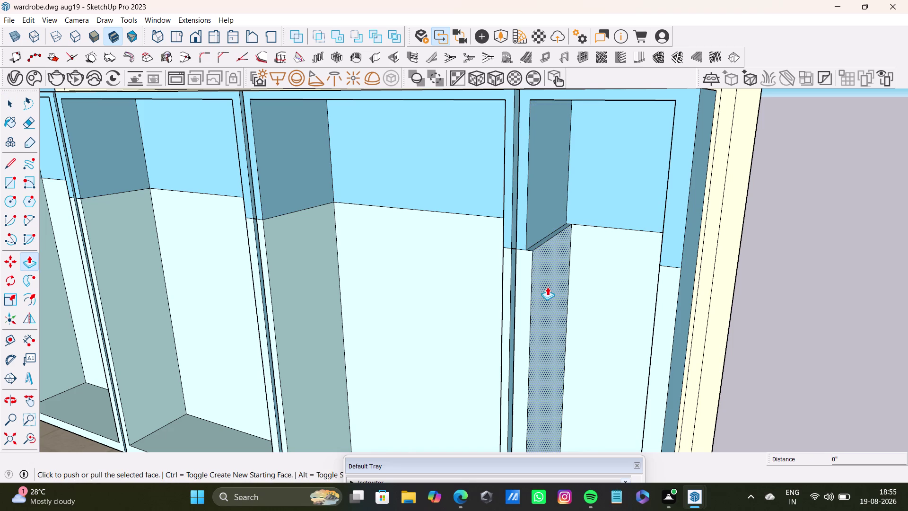
drag(541, 285, 533, 237)
scroll(down, 3)
middle_drag(526, 362, 623, 353)
scroll(down, 3)
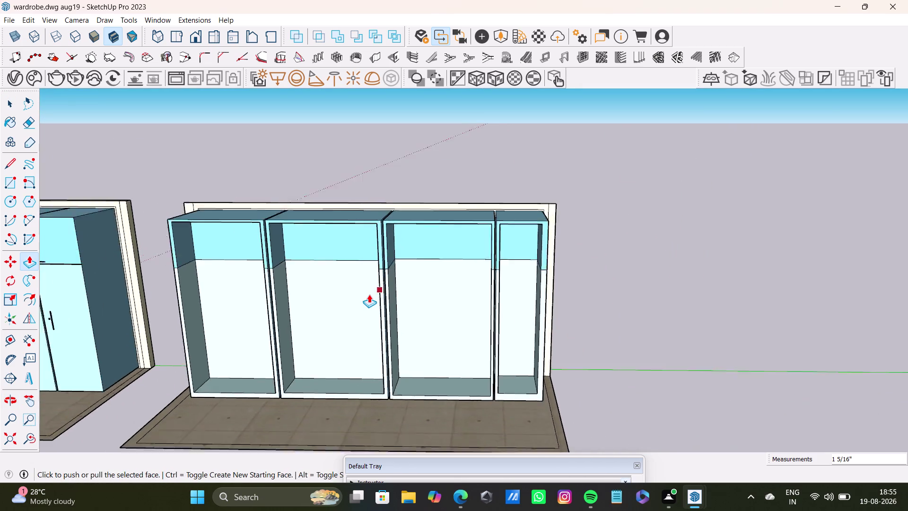
Orbit into the narrow end bay and delete a selected element there.
middle_drag(386, 282, 194, 313)
scroll(up, 3)
middle_drag(299, 308, 352, 307)
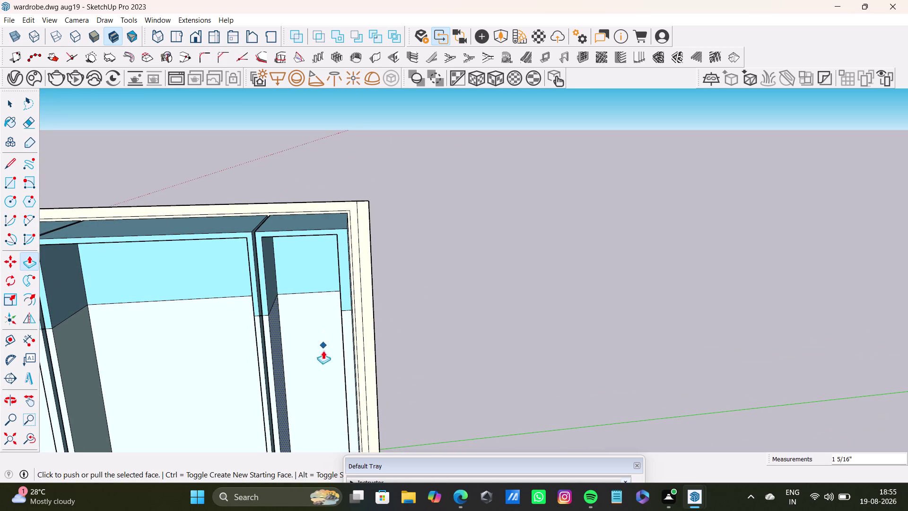
middle_drag(327, 351, 370, 322)
scroll(up, 3)
middle_drag(314, 326, 236, 312)
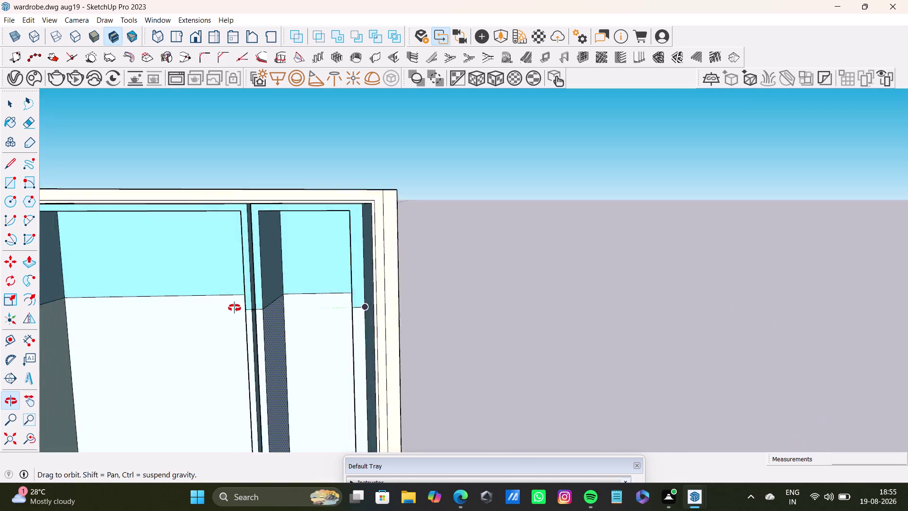
middle_drag(236, 311, 315, 288)
middle_drag(329, 330, 366, 341)
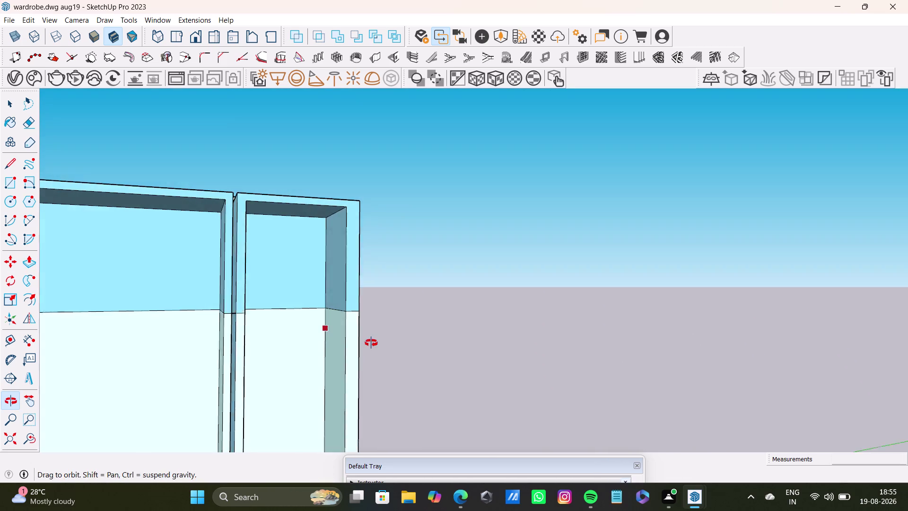
middle_drag(366, 341, 371, 343)
scroll(up, 3)
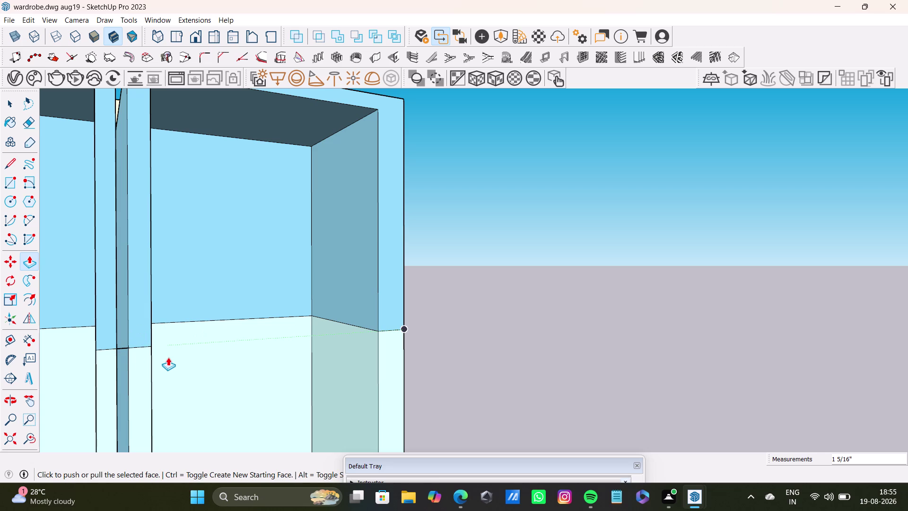
scroll(up, 3)
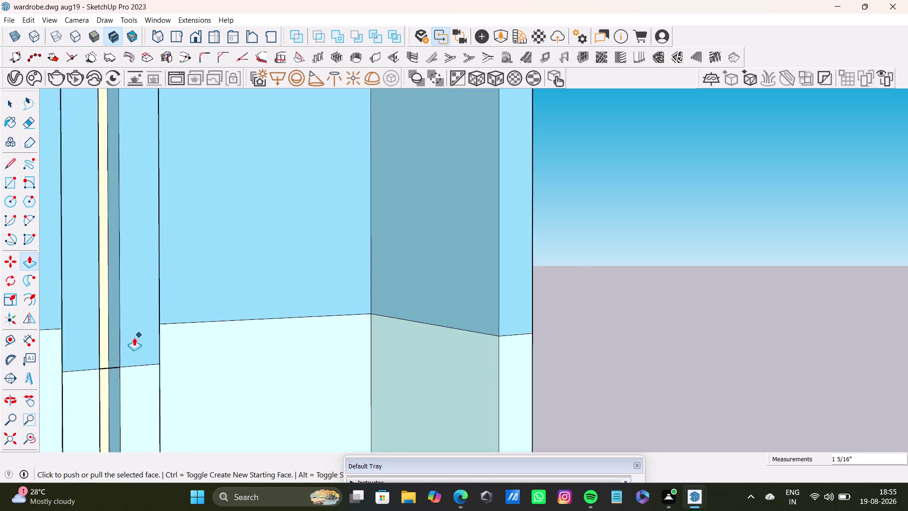
scroll(up, 3)
middle_drag(129, 360, 103, 437)
scroll(up, 3)
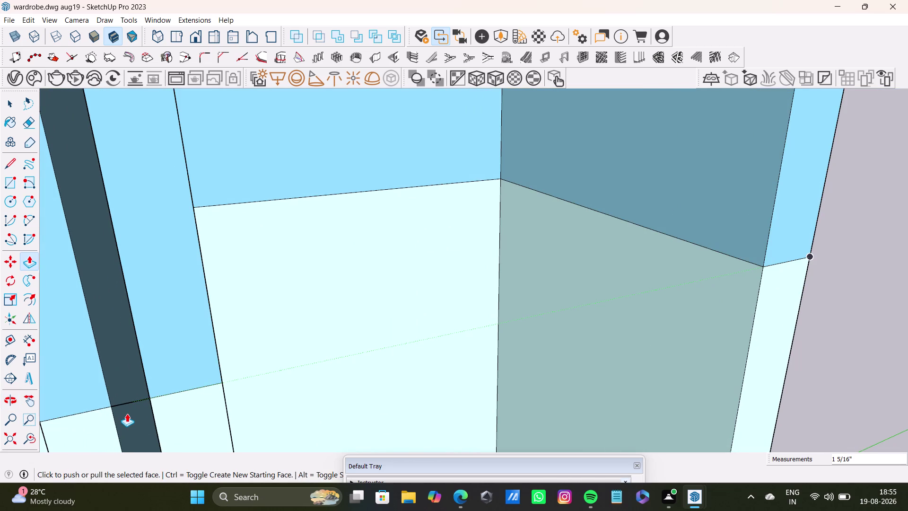
key(space)
click(141, 401)
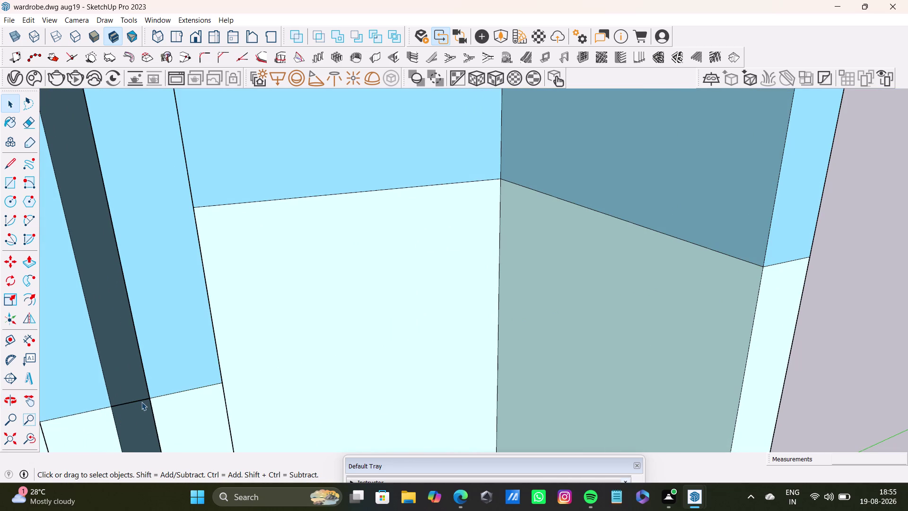
key(Delete)
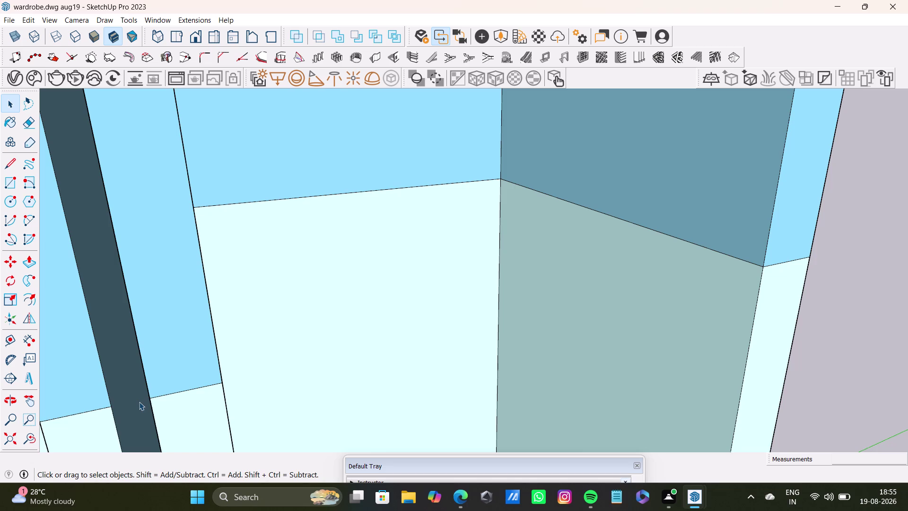
Pull the upper inner face of the narrow compartment's side panel.
scroll(down, 3)
scroll(down, 3)
middle_drag(291, 291, 307, 281)
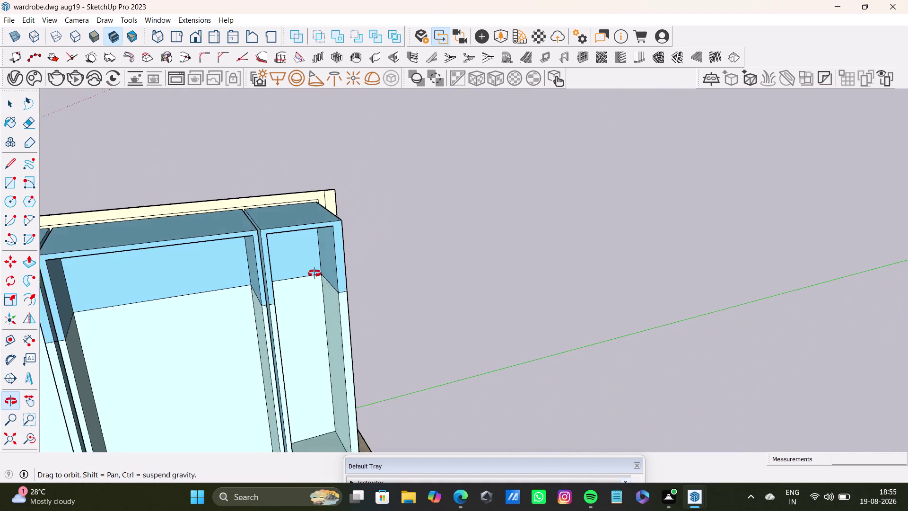
middle_drag(307, 281, 319, 220)
click(331, 240)
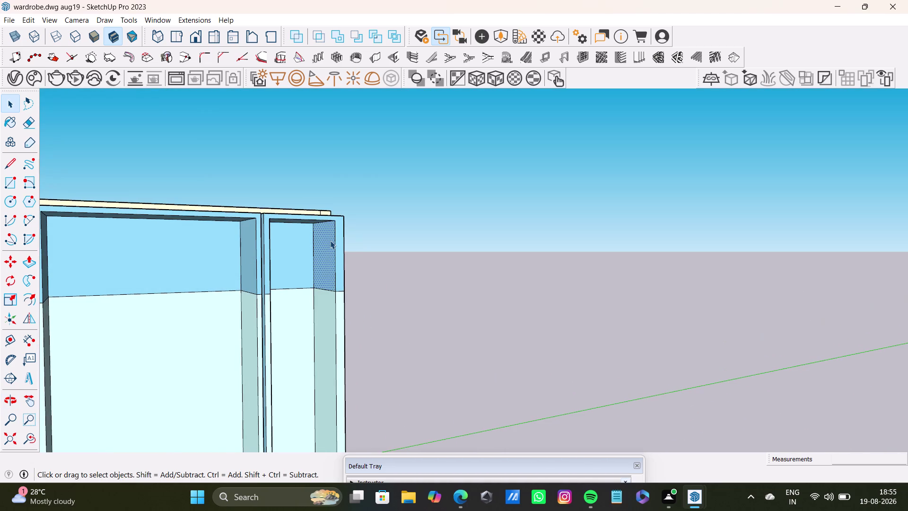
key(p)
click(331, 241)
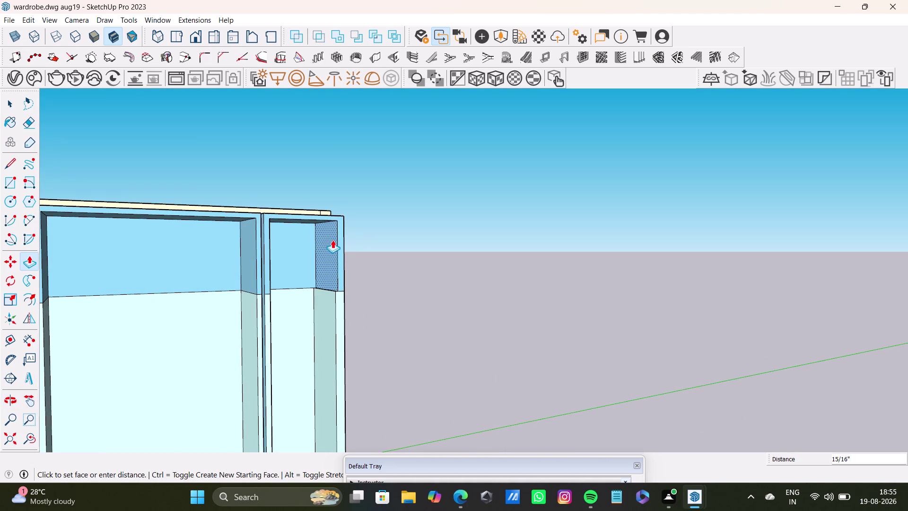
key(space)
Thicken the lower inner side panel face by 1 3/8", then view all compartments.
click(322, 345)
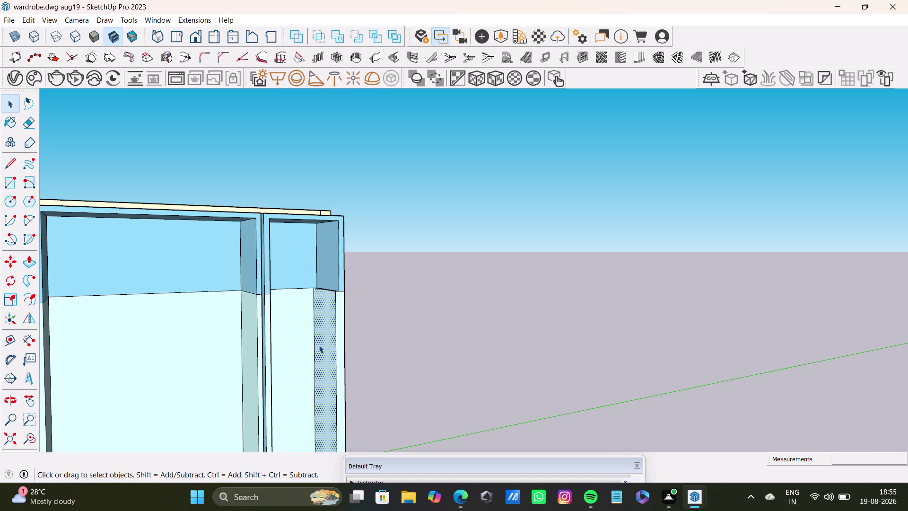
key(p)
drag(332, 300, 329, 270)
middle_drag(384, 307, 257, 368)
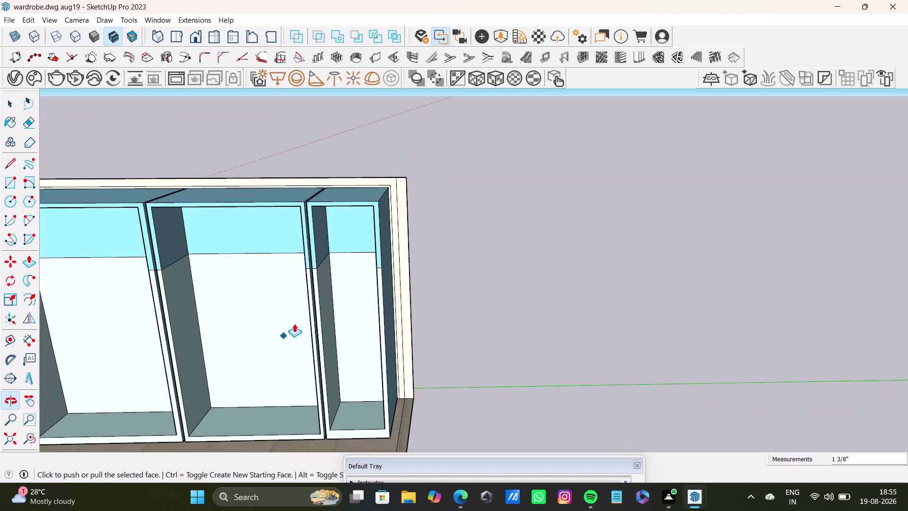
scroll(up, 3)
scroll(down, 3)
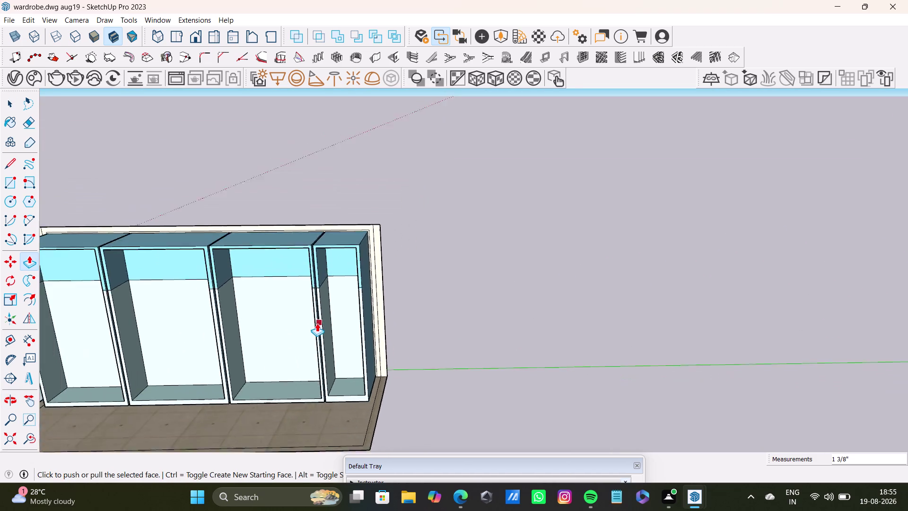
scroll(down, 3)
key(space)
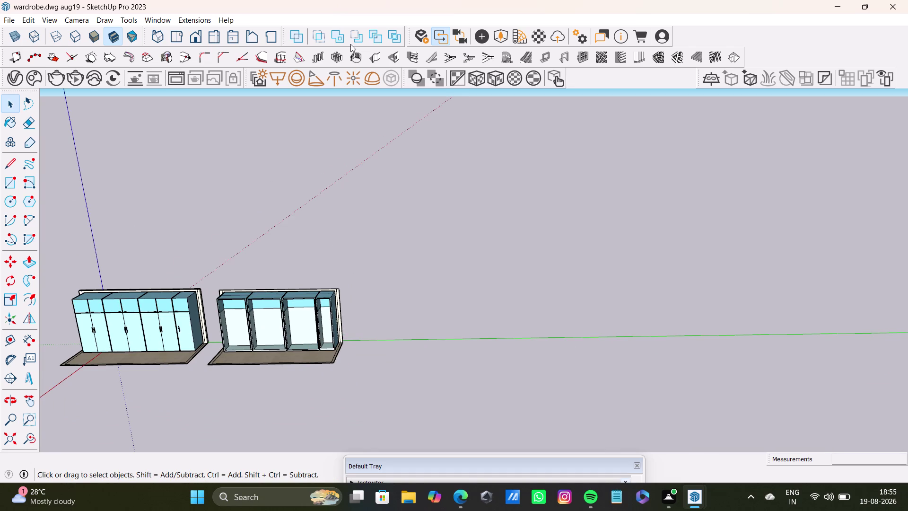
scroll(up, 3)
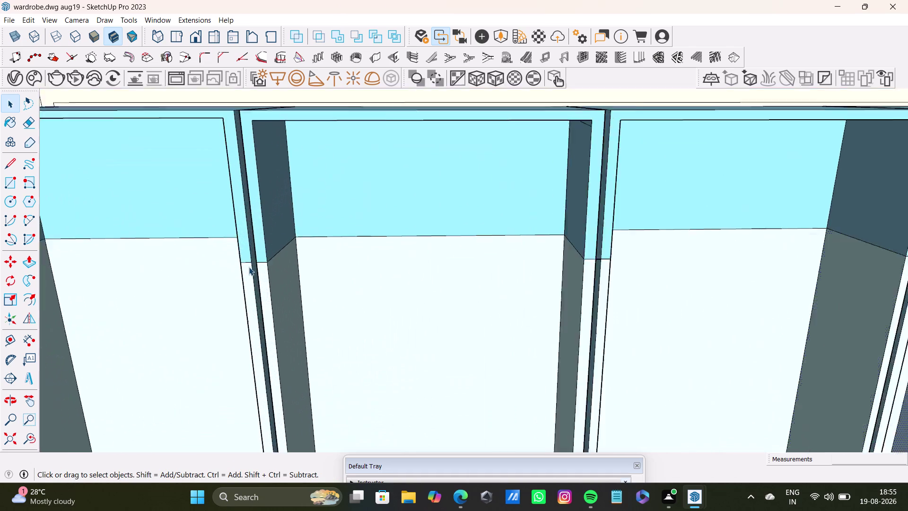
scroll(up, 3)
scroll(down, 3)
scroll(up, 3)
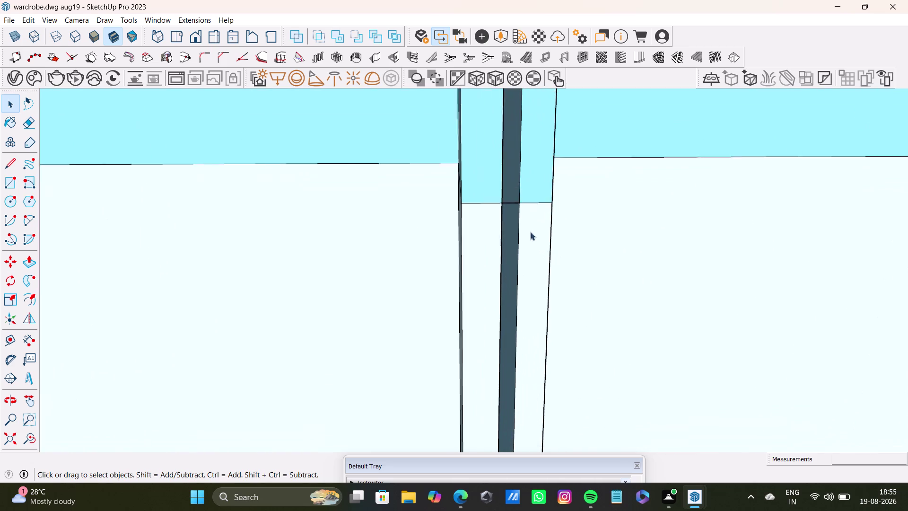
scroll(up, 3)
scroll(down, 3)
click(503, 187)
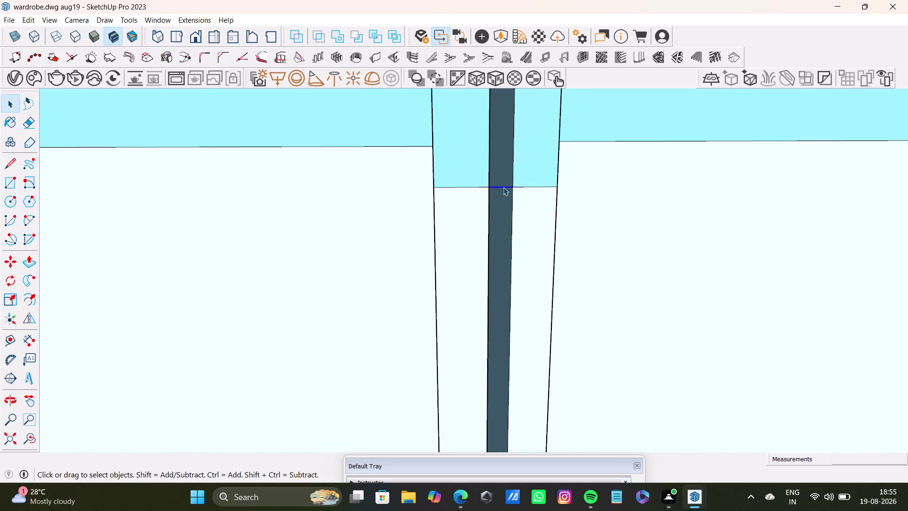
key(Delete)
scroll(down, 3)
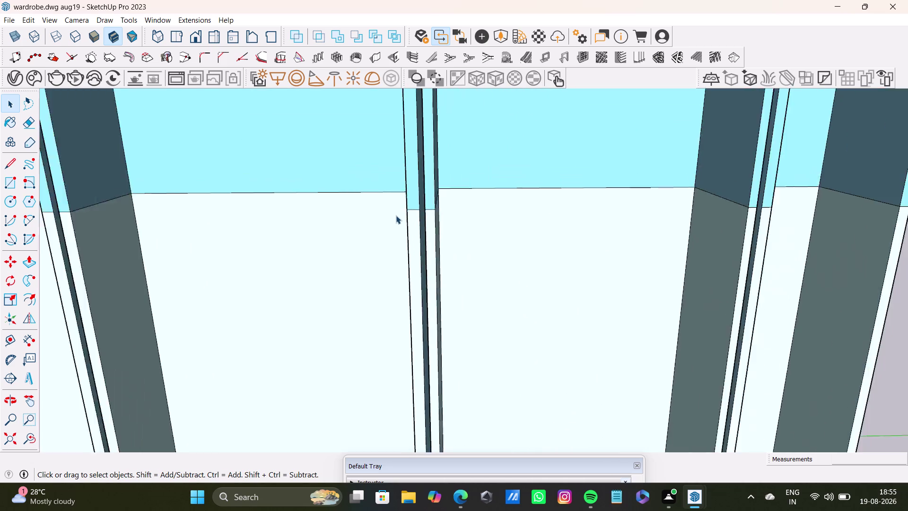
scroll(down, 3)
scroll(up, 3)
middle_drag(212, 217, 378, 233)
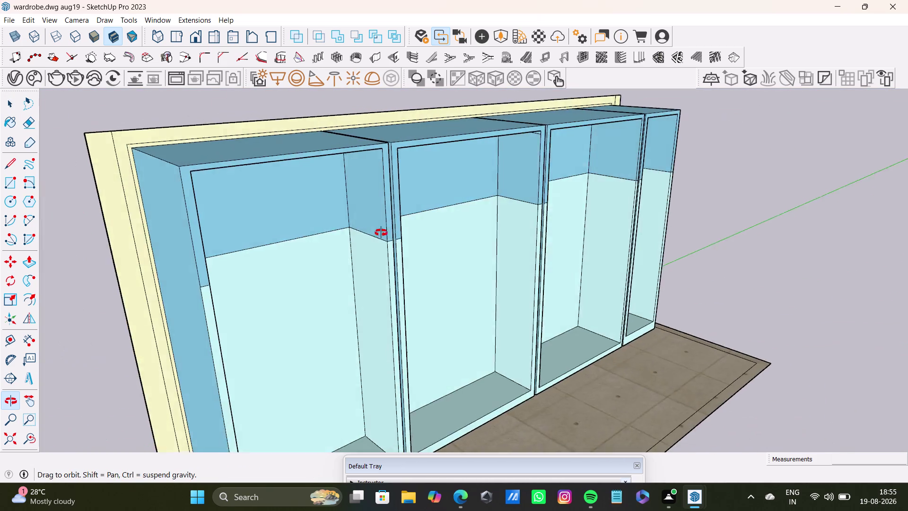
middle_drag(378, 232, 190, 271)
scroll(down, 3)
scroll(up, 3)
scroll(down, 3)
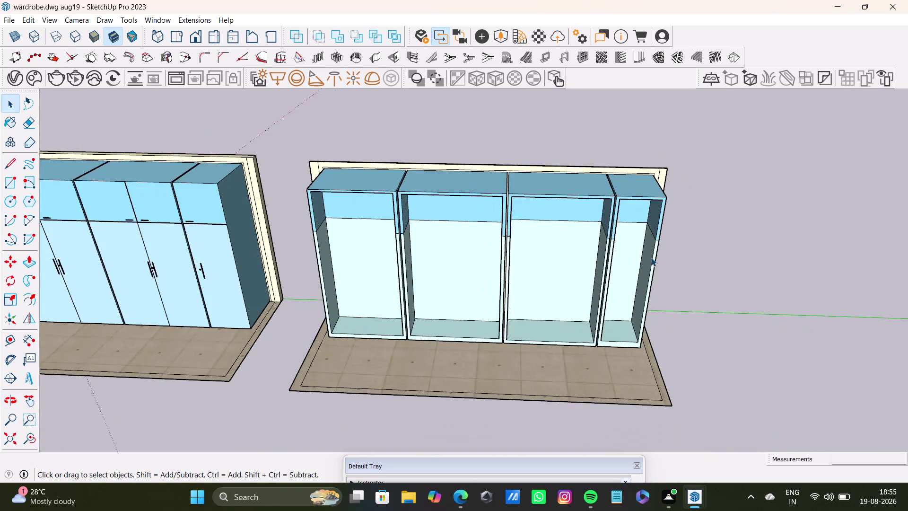
scroll(down, 3)
scroll(up, 3)
scroll(down, 3)
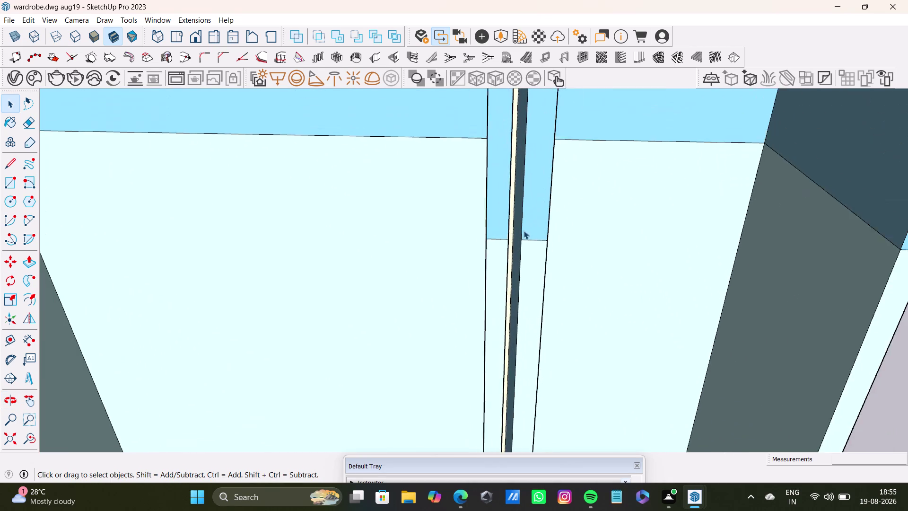
scroll(down, 3)
middle_drag(462, 283, 593, 284)
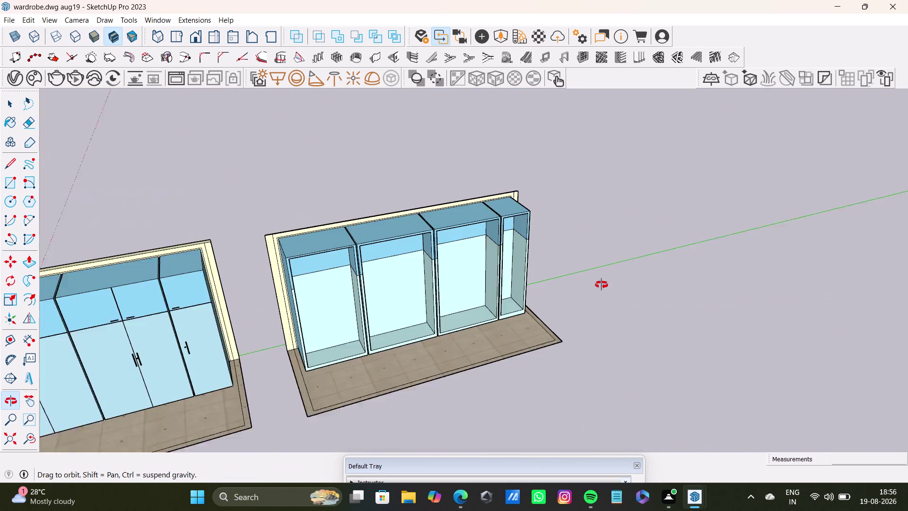
middle_drag(593, 284, 606, 285)
middle_drag(320, 314, 210, 225)
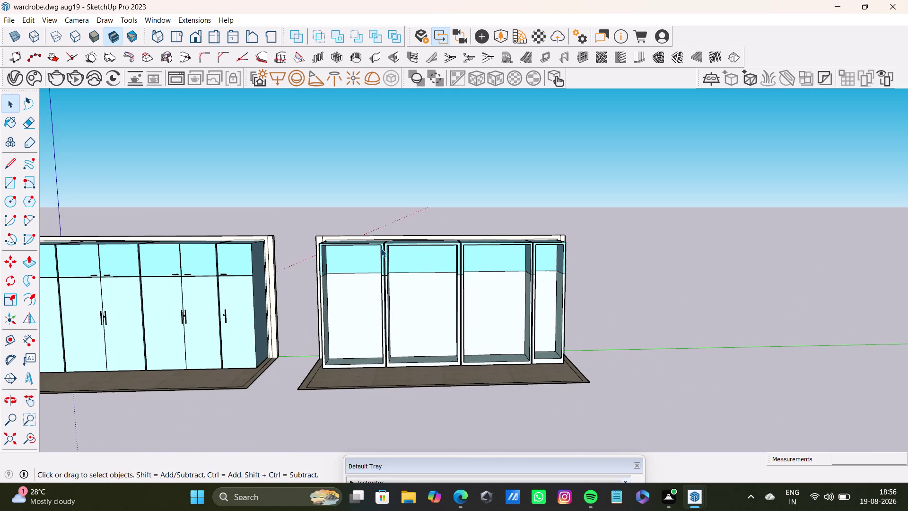
scroll(up, 3)
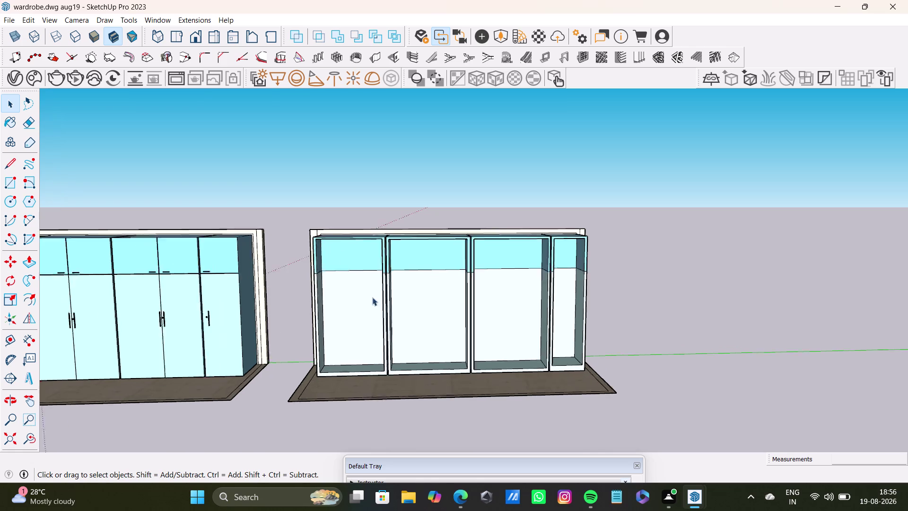
scroll(up, 3)
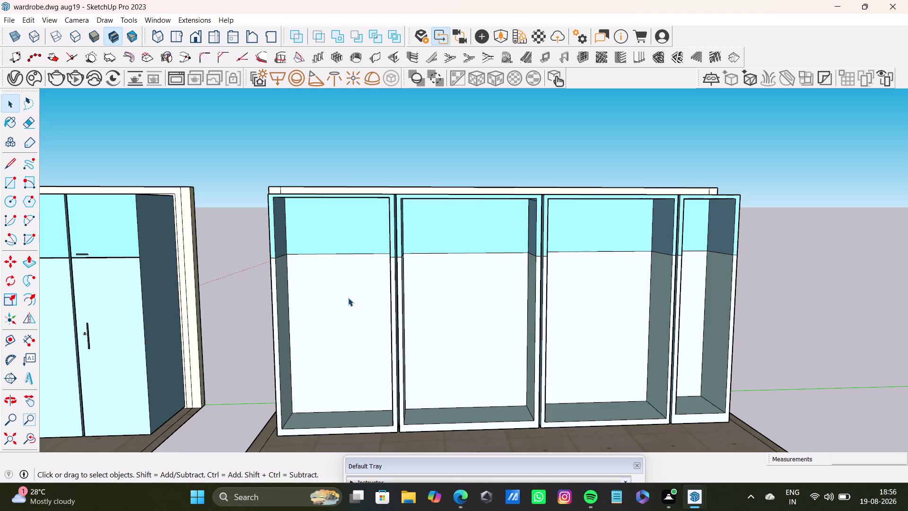
scroll(down, 3)
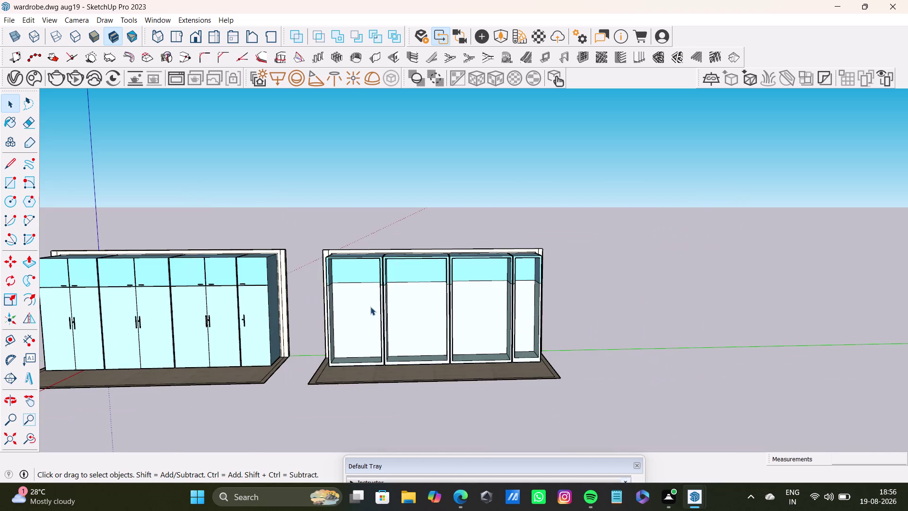
scroll(up, 3)
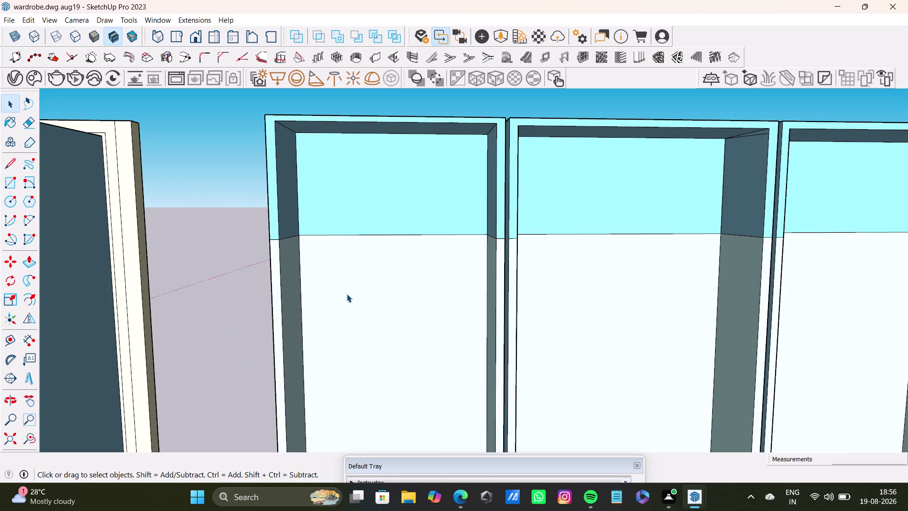
scroll(down, 3)
scroll(down, 3)
middle_drag(345, 293, 352, 324)
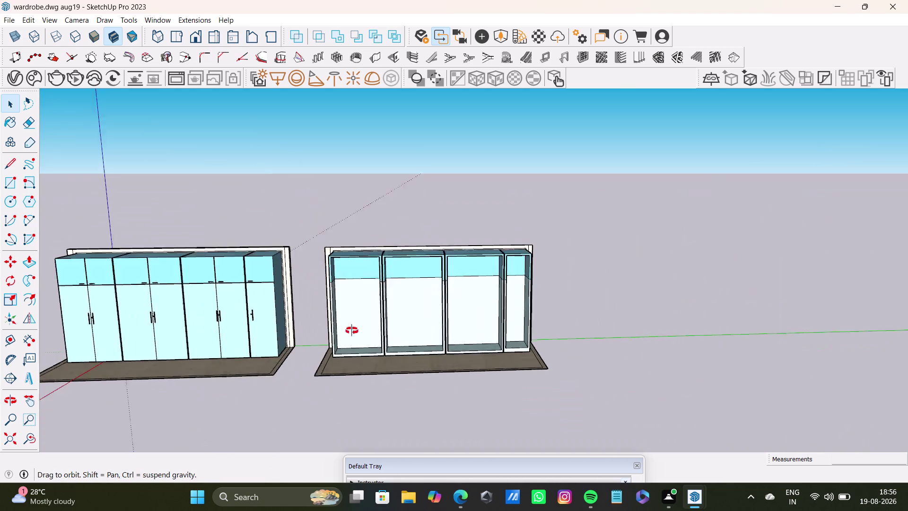
middle_drag(352, 324, 217, 341)
scroll(up, 3)
middle_drag(345, 322, 431, 277)
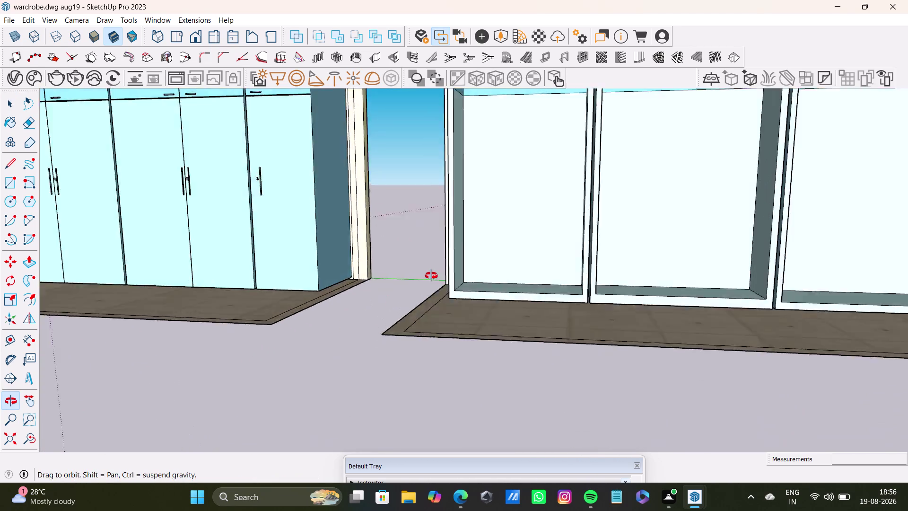
middle_drag(431, 276, 455, 356)
drag(471, 467, 271, 231)
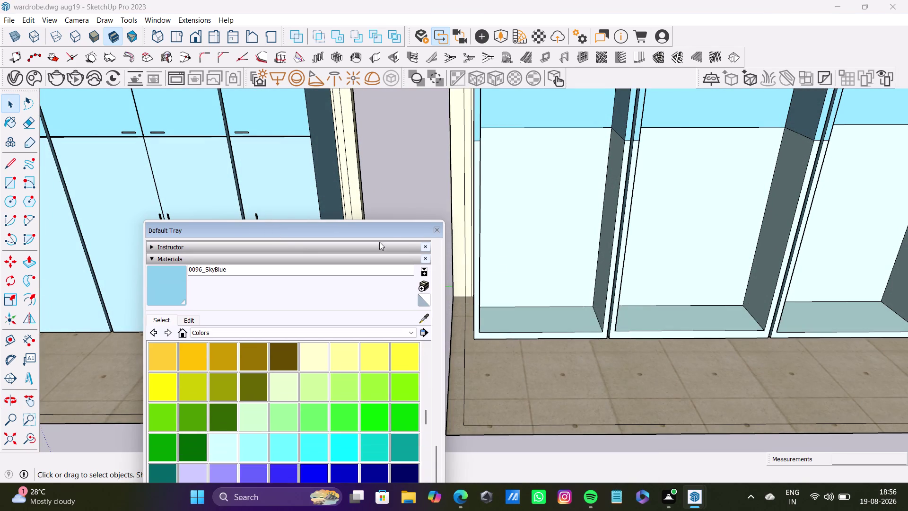
click(440, 228)
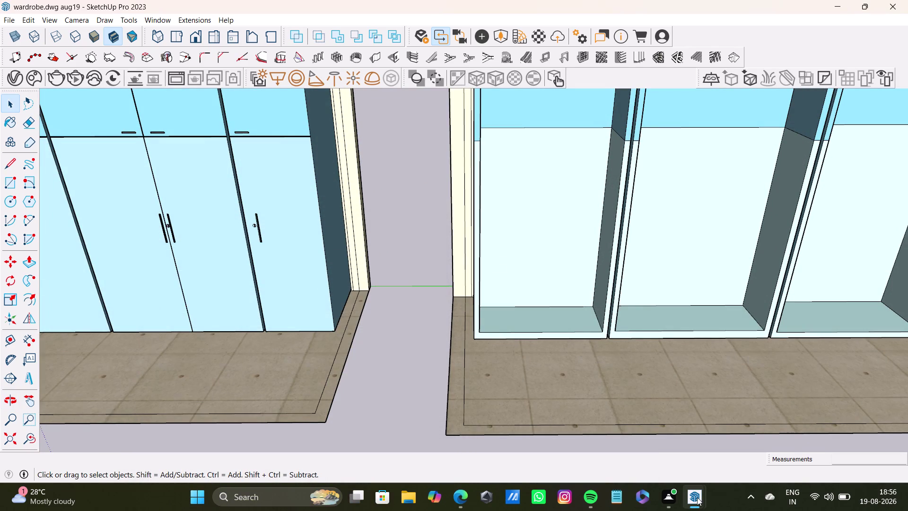